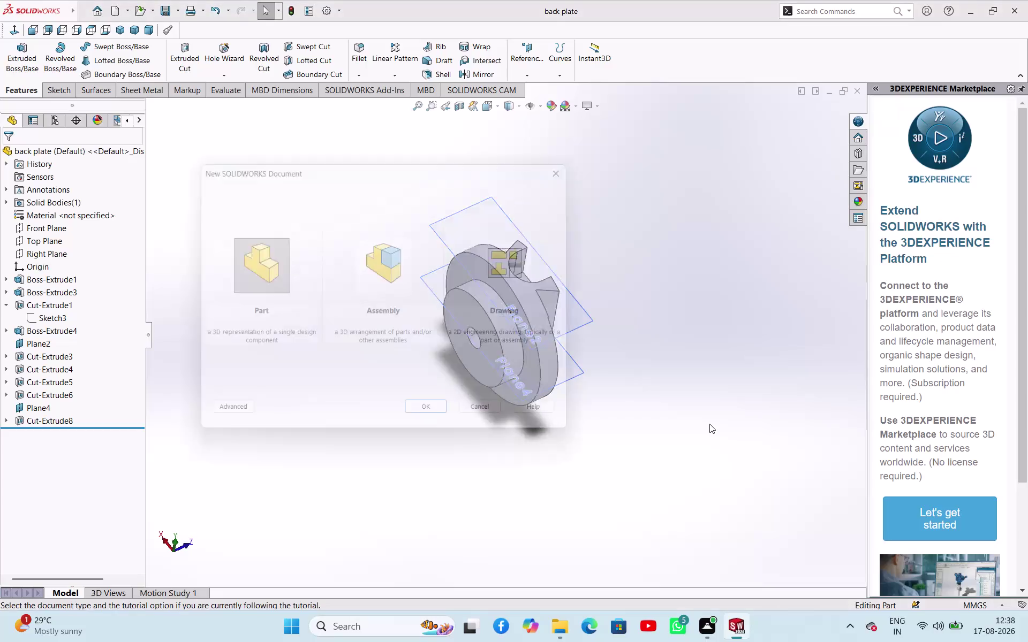
Create a new blank part, Part3, and start a sketch on its Front Plane.
key(Return)
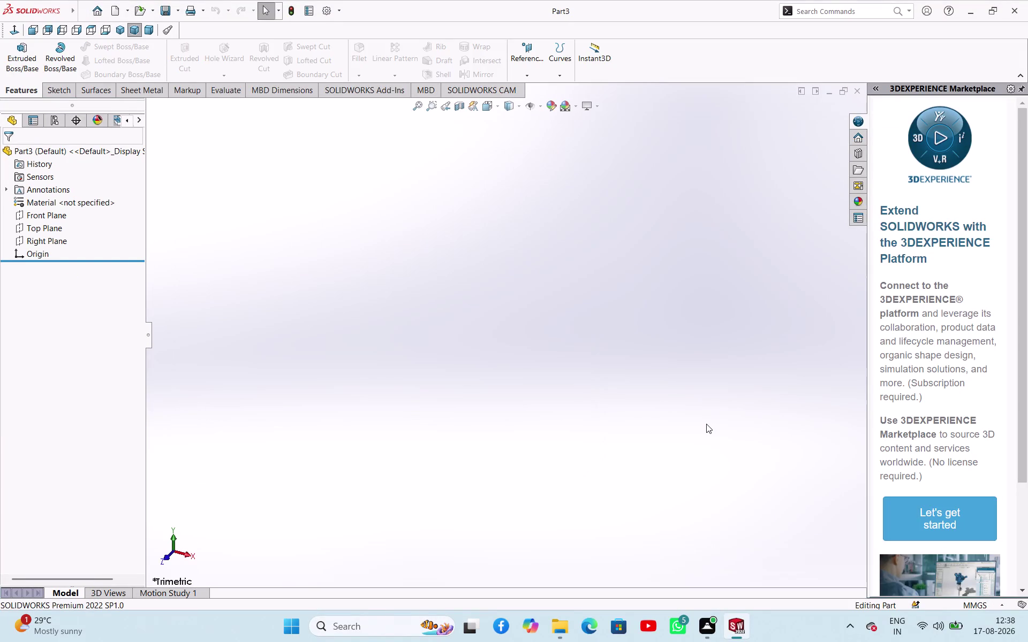
click(74, 87)
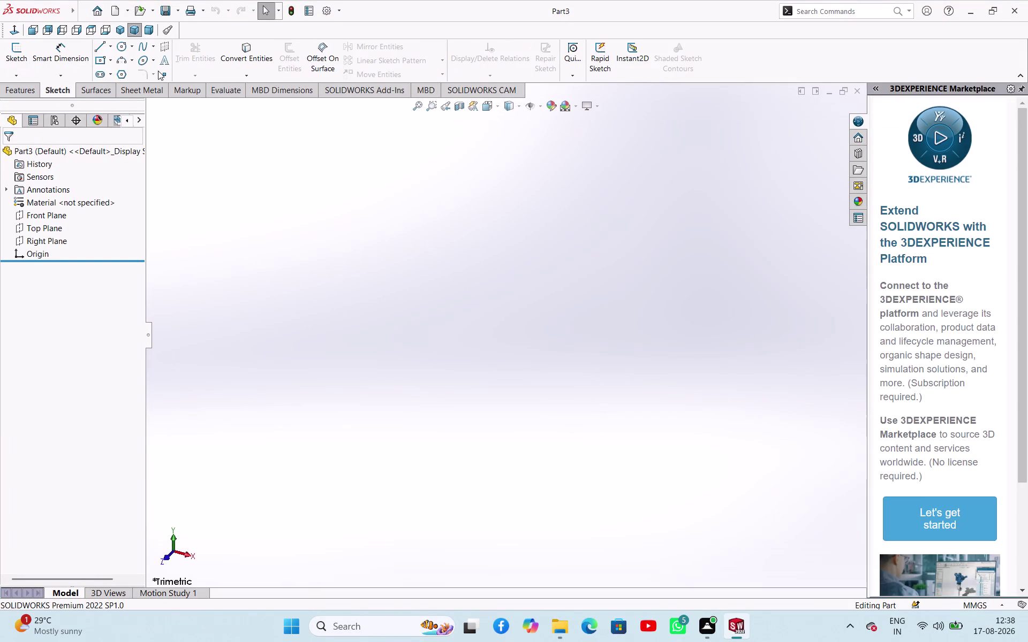
click(113, 47)
click(111, 68)
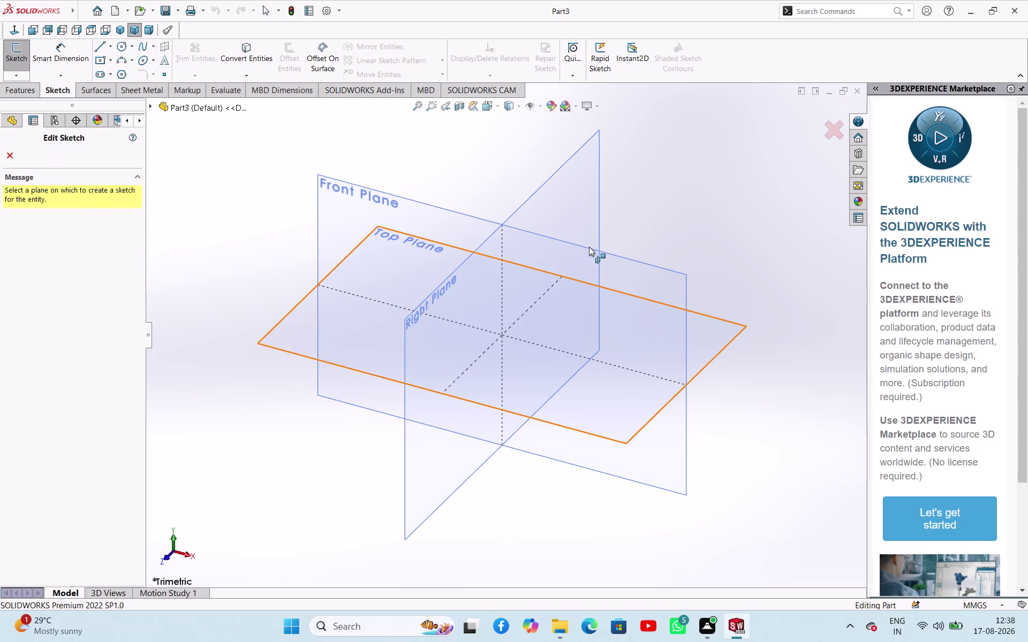
click(629, 259)
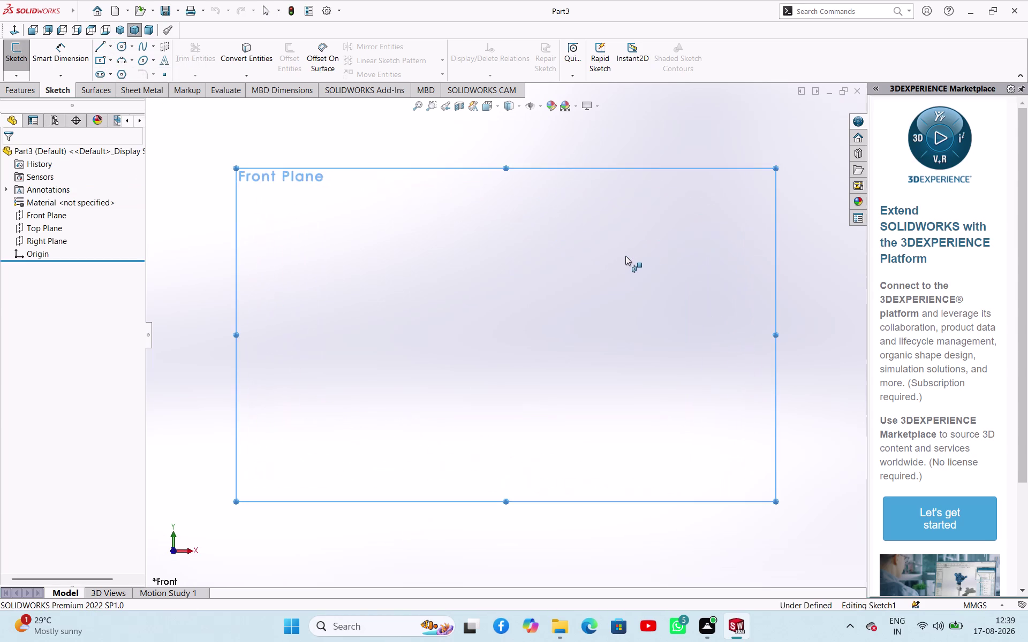
Draw a vertical centerline running down from the origin.
click(68, 326)
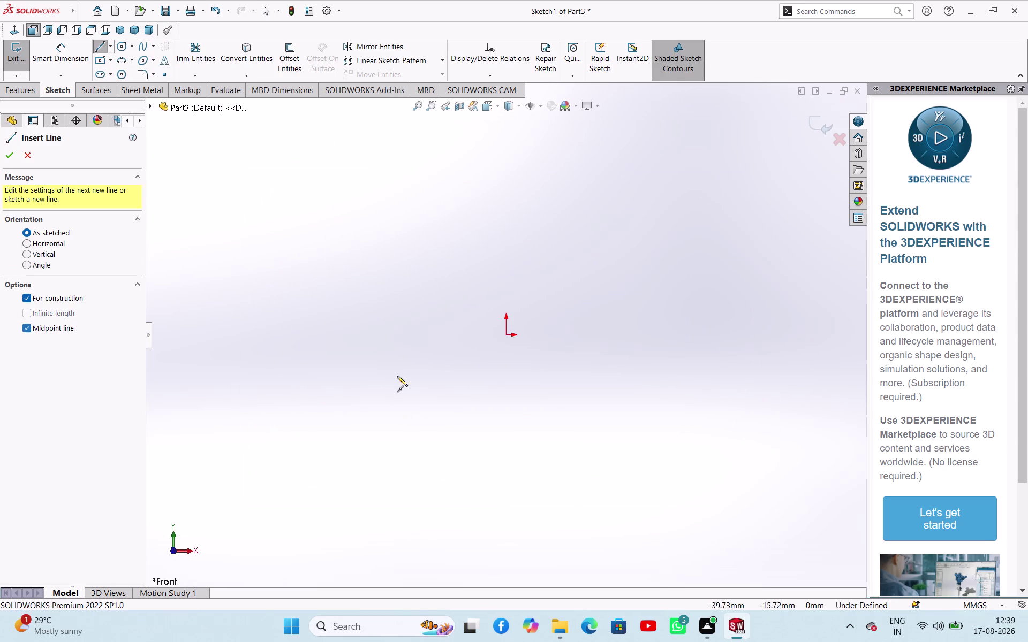
click(508, 335)
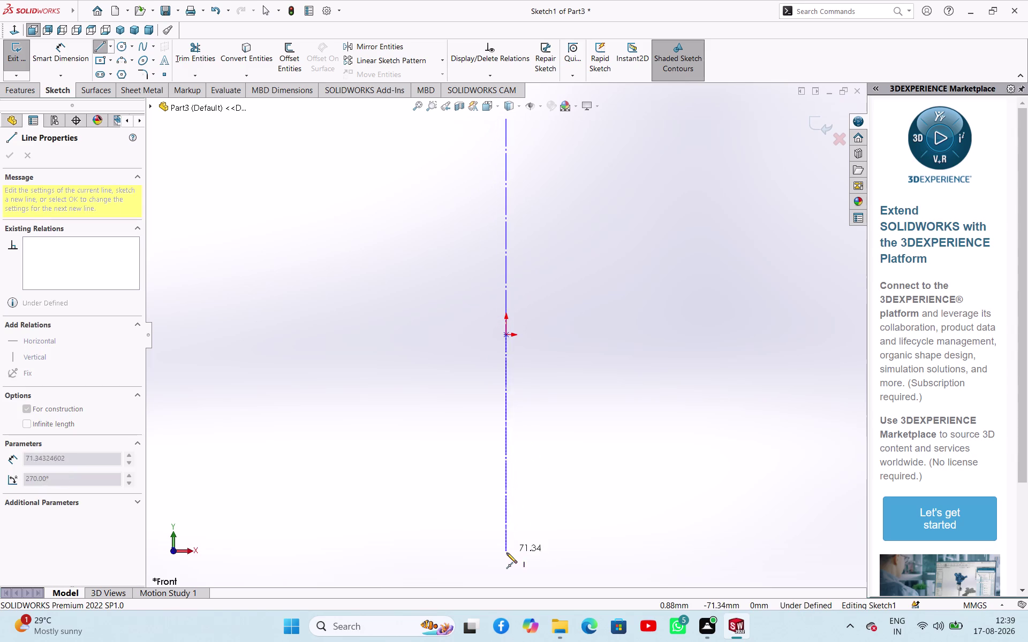
click(506, 553)
right_click(553, 477)
click(568, 490)
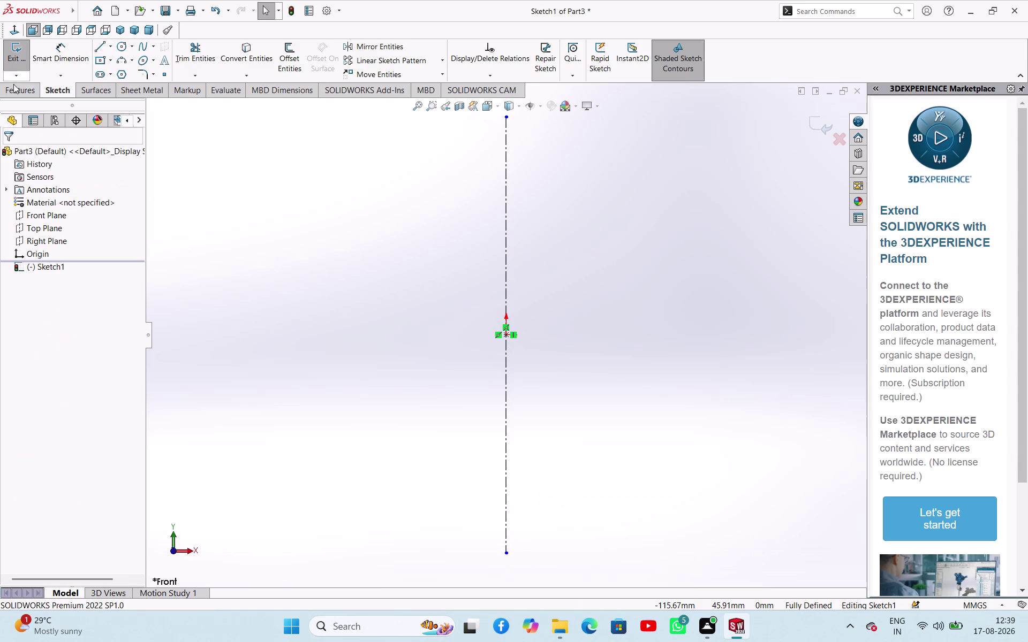
Draw a horizontal centerline from the origin to the right.
click(108, 46)
click(108, 75)
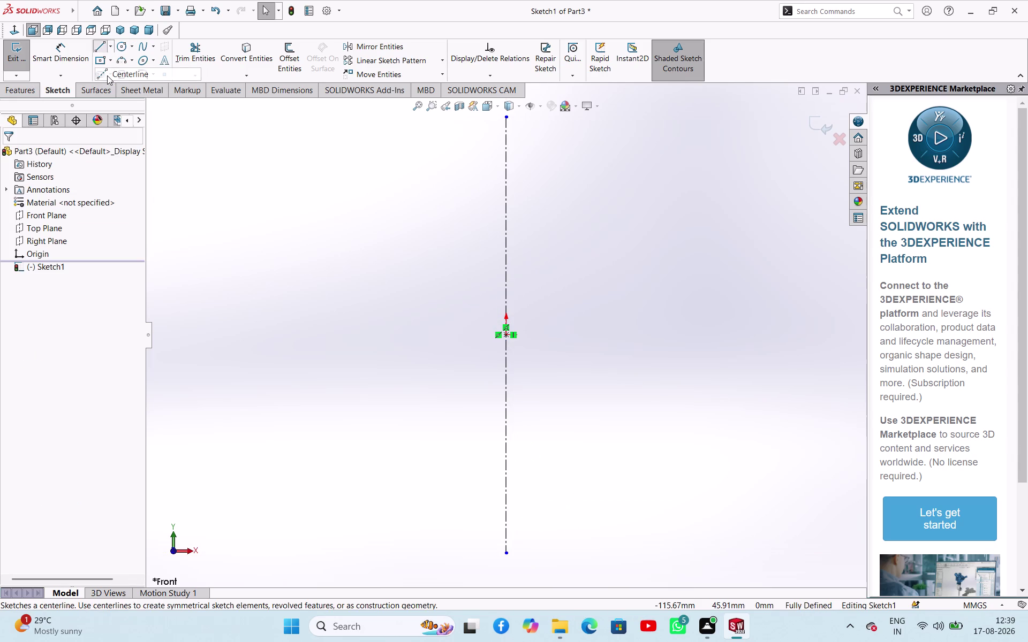
click(49, 330)
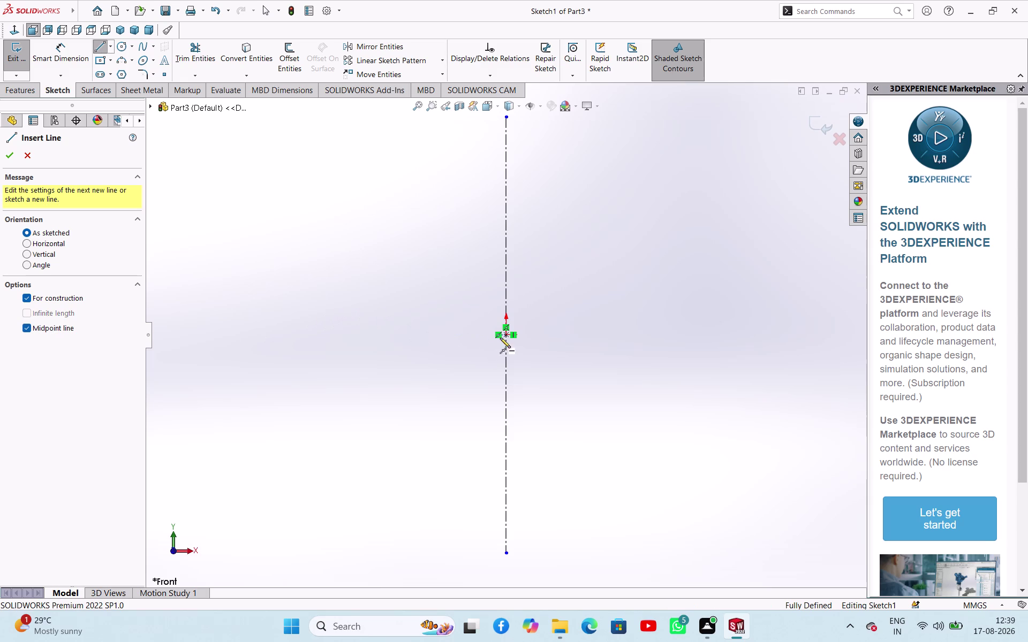
click(508, 335)
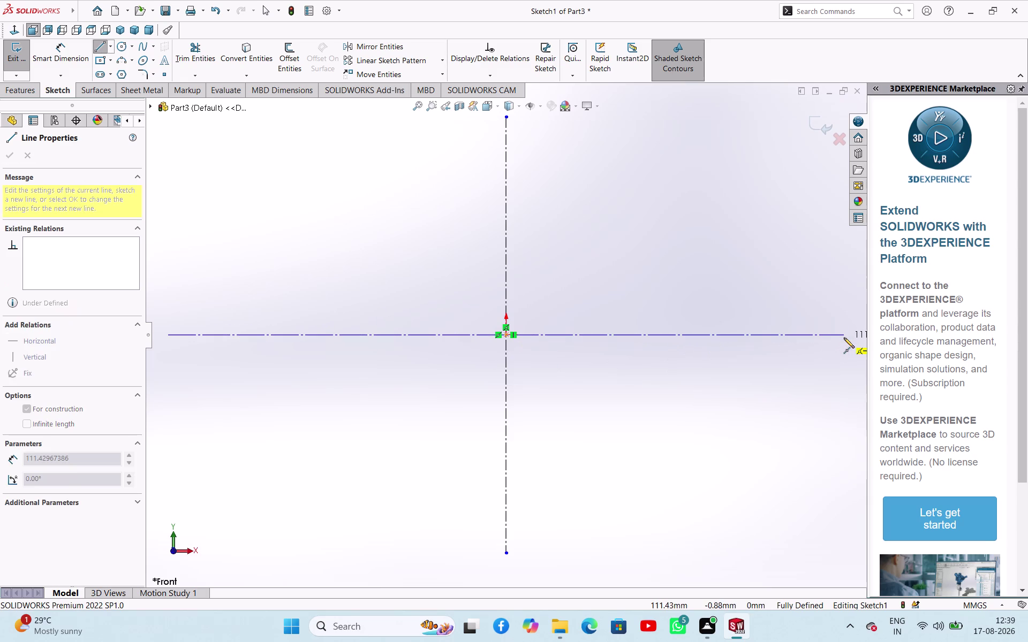
click(844, 337)
right_click(711, 357)
click(733, 365)
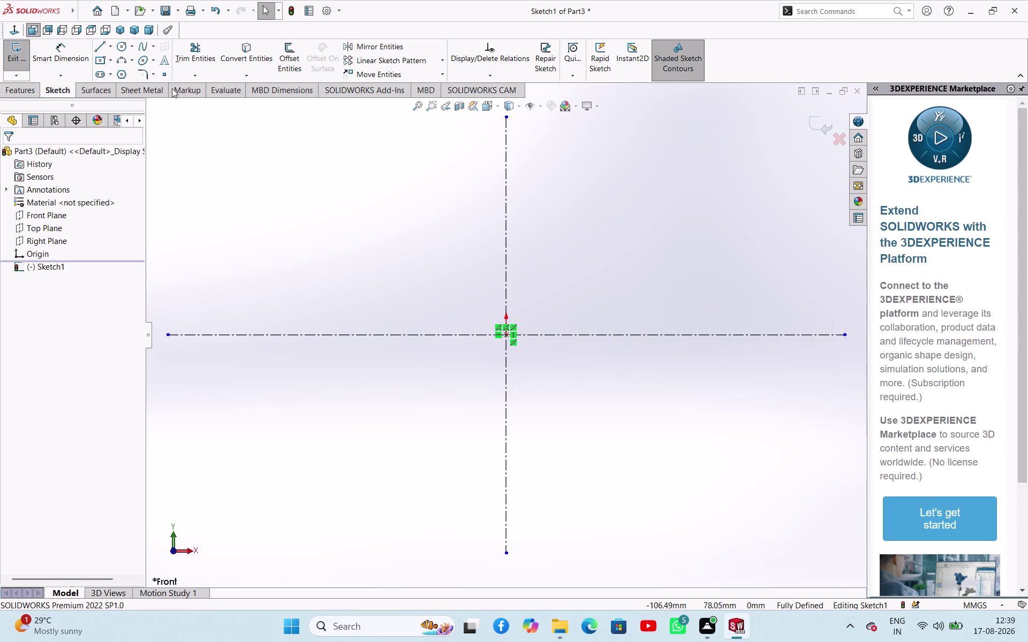
click(119, 52)
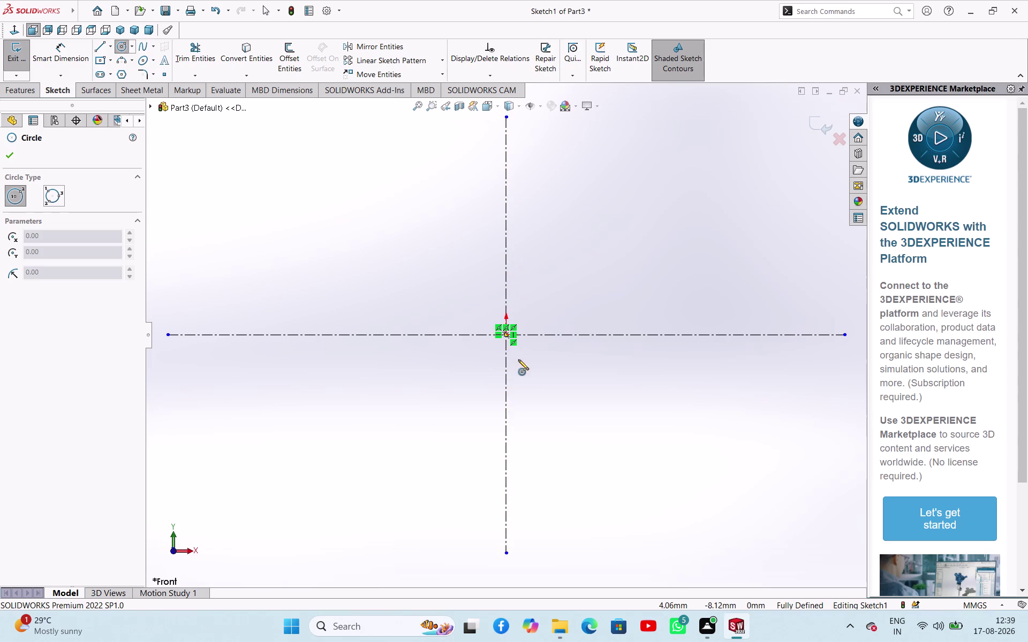
Draw a circle at the origin and dimension its diameter to 20 mm.
click(509, 334)
click(541, 365)
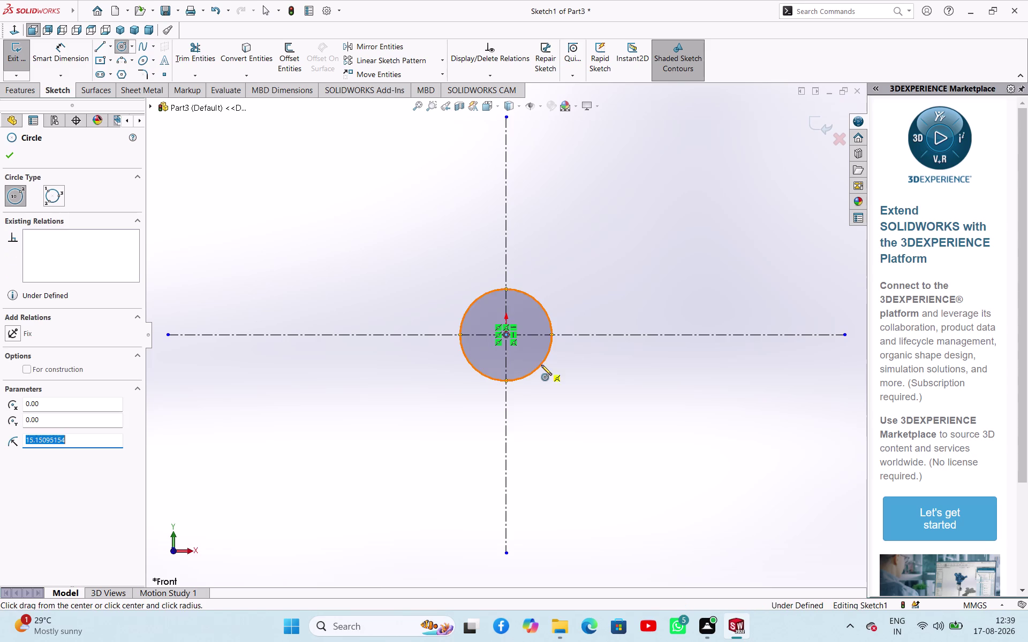
right_click(577, 263)
click(596, 273)
right_drag(579, 317, 589, 286)
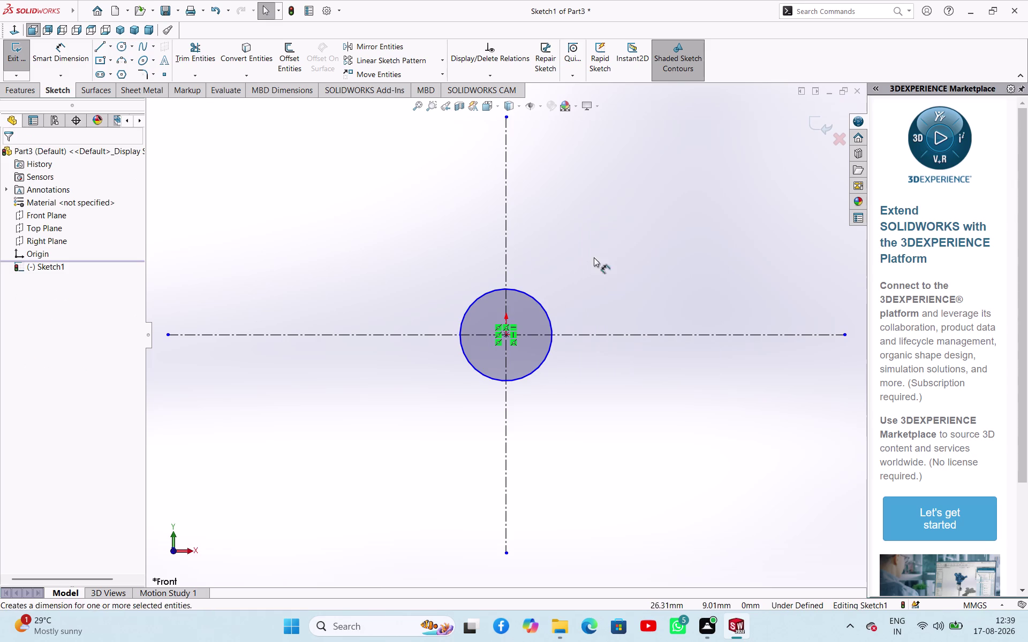
right_drag(589, 285, 606, 228)
click(547, 325)
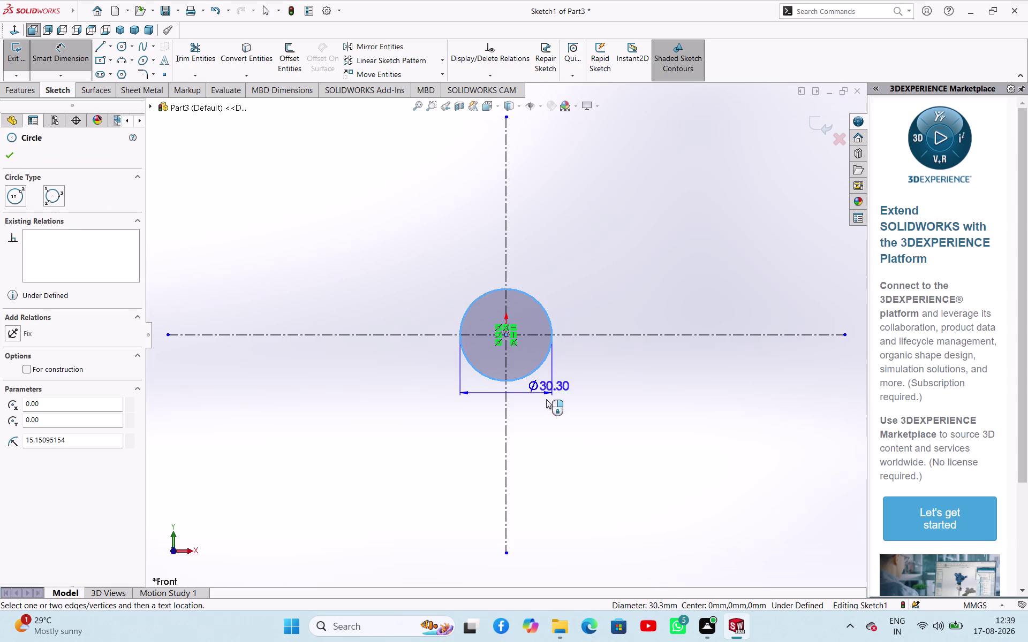
click(545, 419)
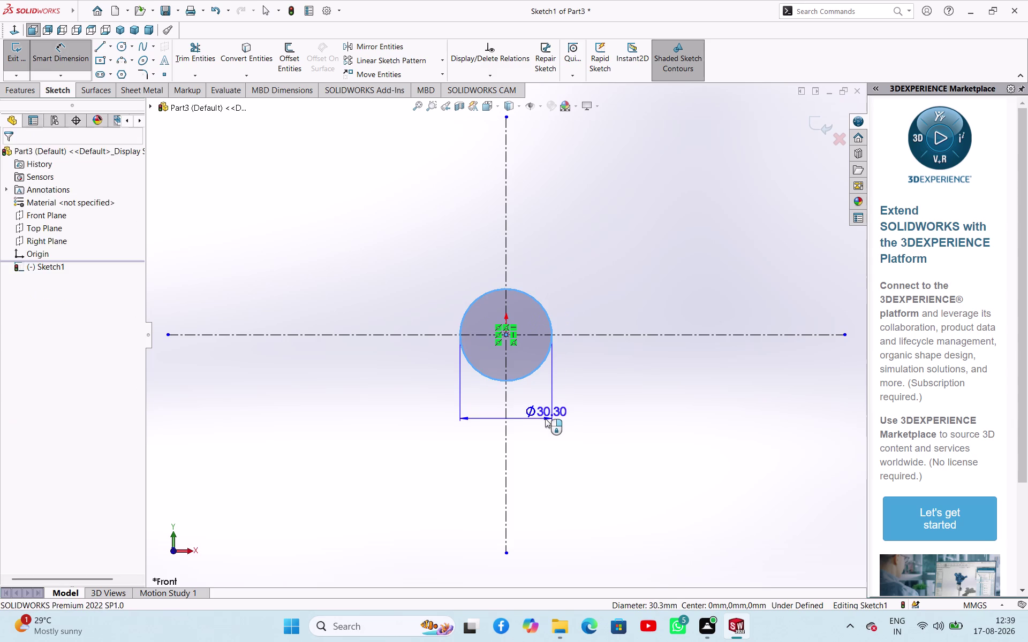
text(20)
key(Return)
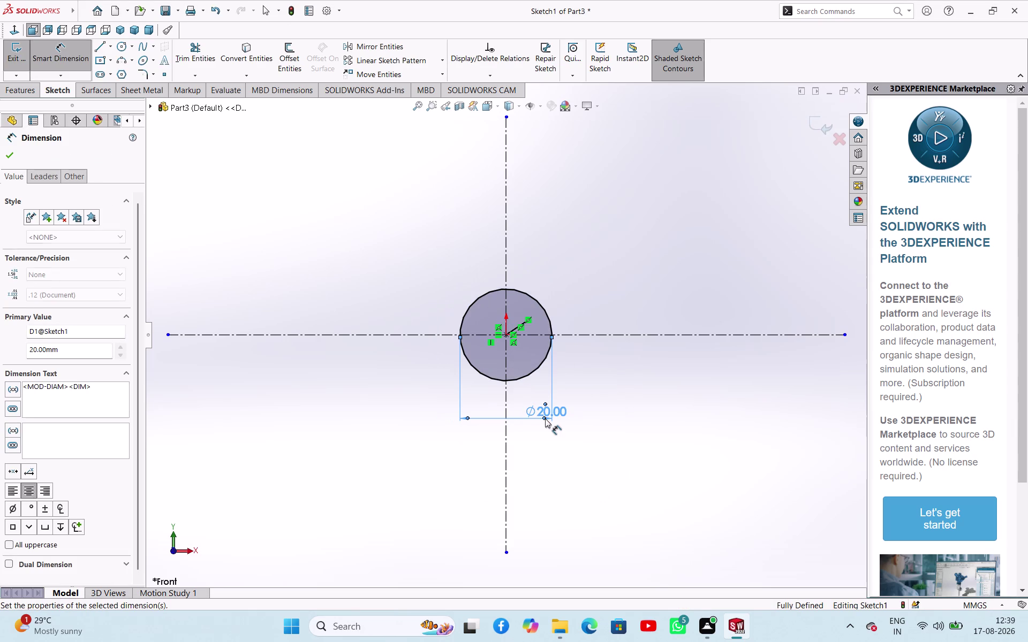
click(9, 164)
click(9, 157)
Draw a circle on the upper vertical centerline and dimension it to Ø16.
click(121, 48)
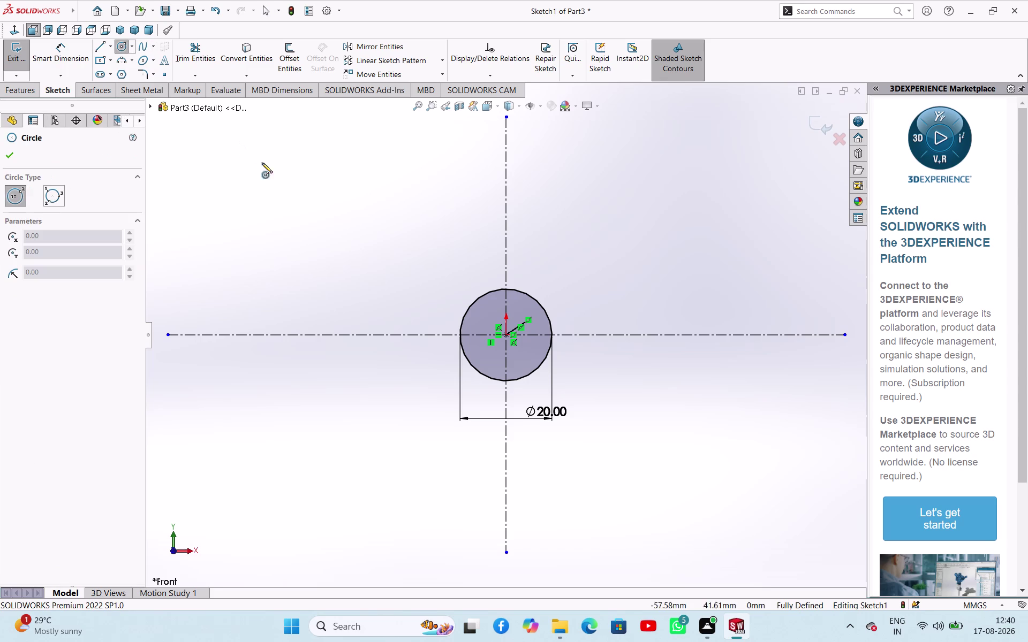
scroll(up, 3)
scroll(down, 3)
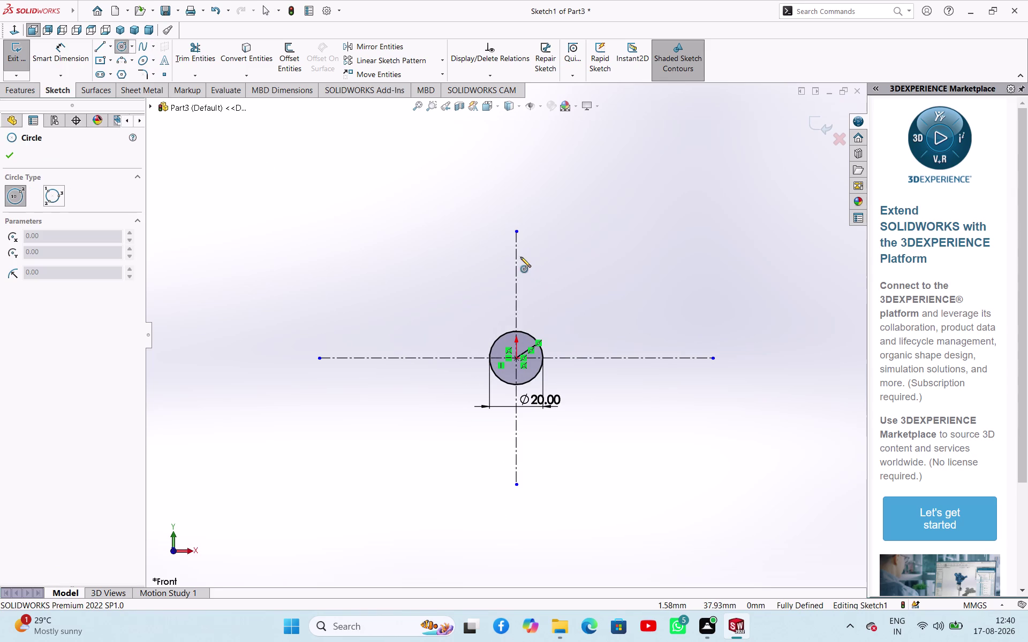
click(517, 256)
click(531, 265)
right_click(584, 250)
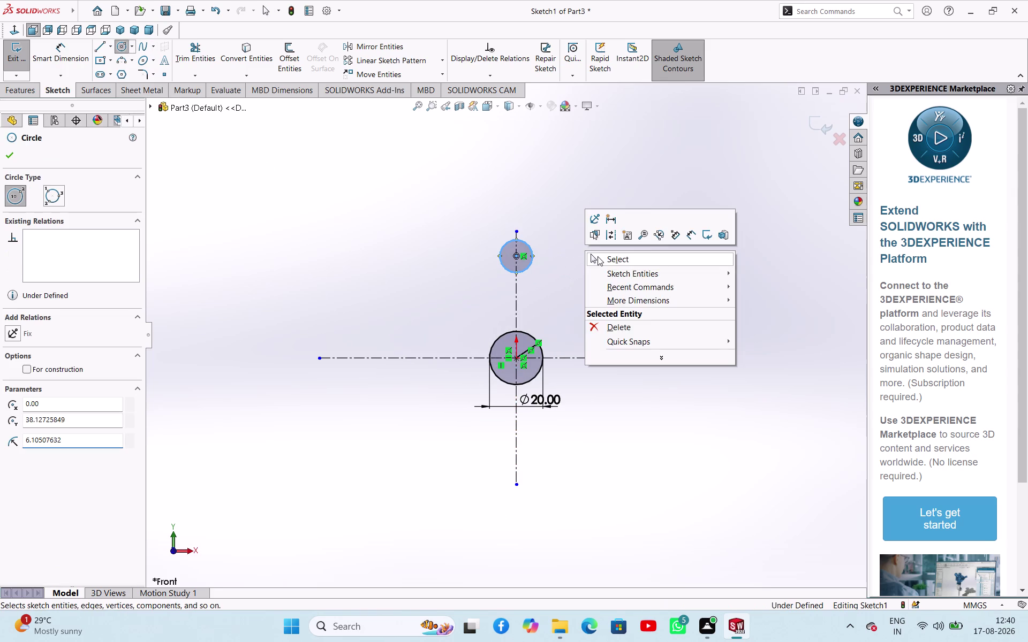
click(597, 257)
right_drag(598, 273, 606, 226)
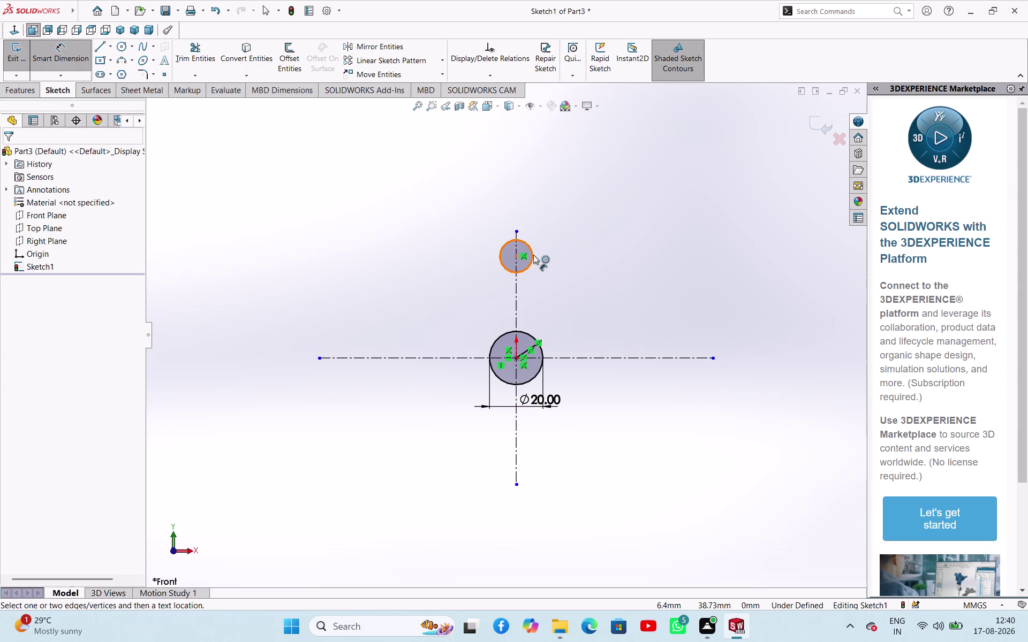
click(533, 255)
click(609, 238)
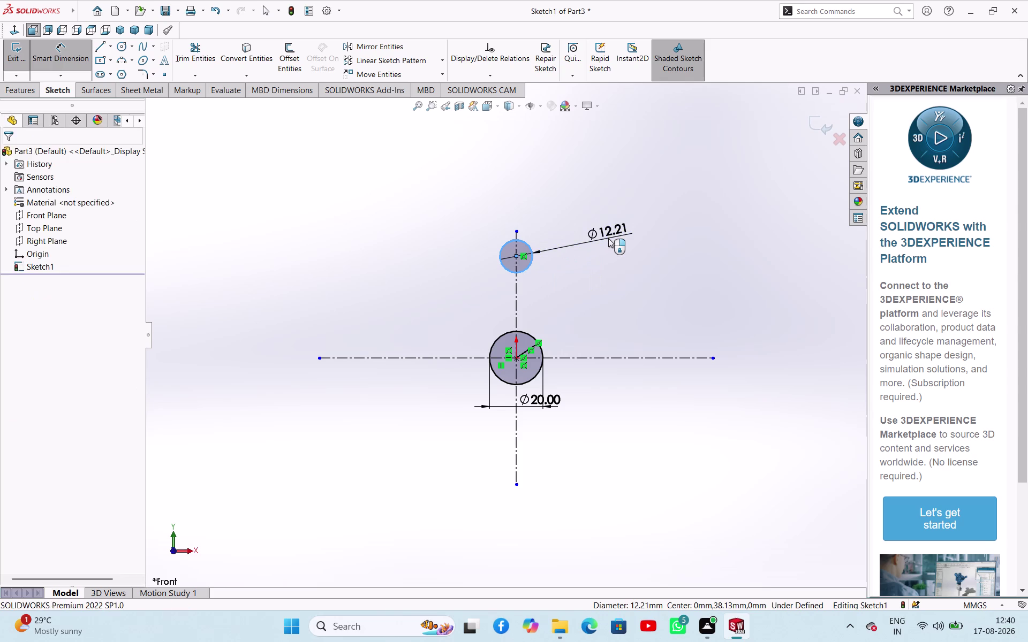
text(16)
key(Return)
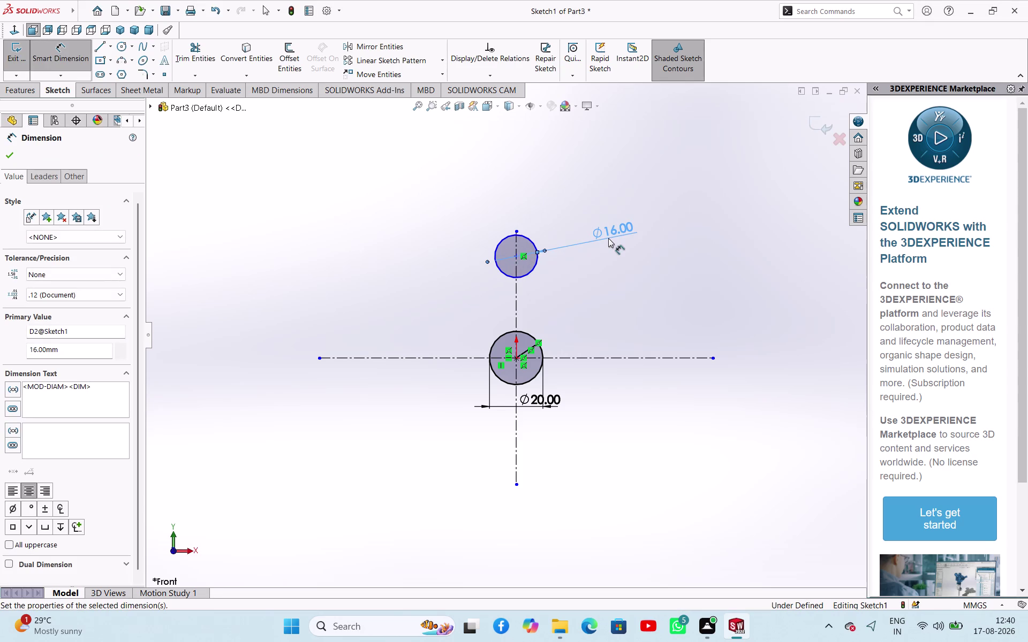
right_click(518, 190)
click(545, 222)
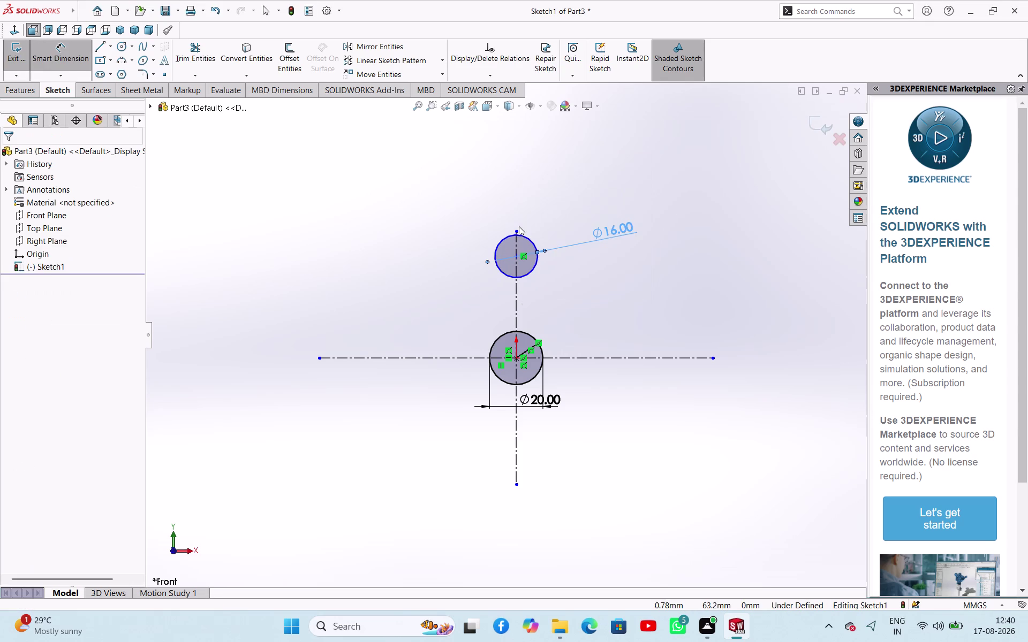
Drag the vertical and horizontal centerline endpoints outward to lengthen them.
drag(515, 230, 524, 145)
scroll(down, 3)
scroll(up, 3)
scroll(up, 3)
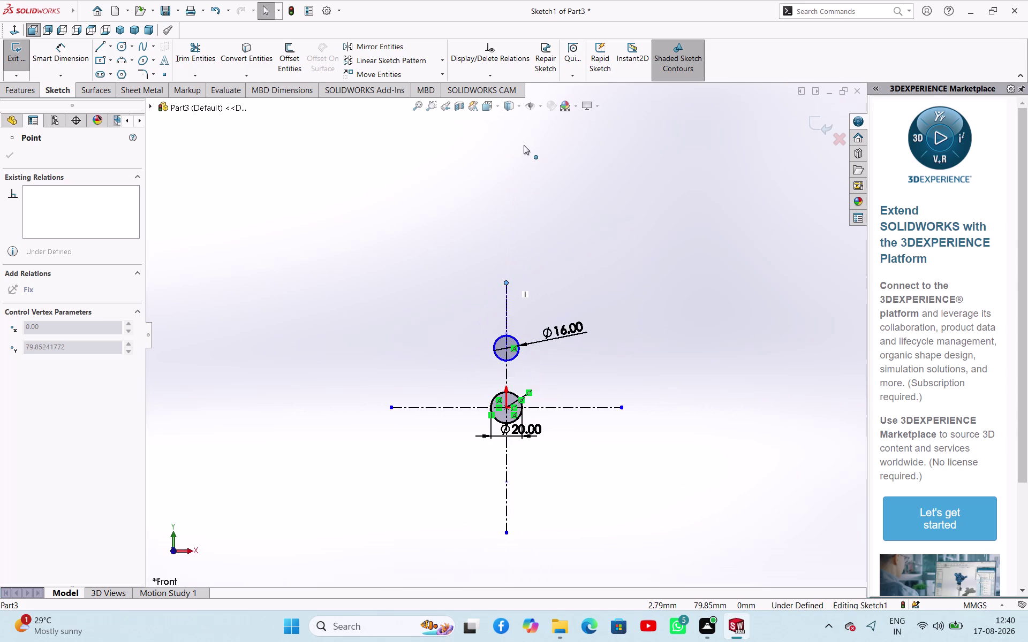
drag(524, 145, 531, 129)
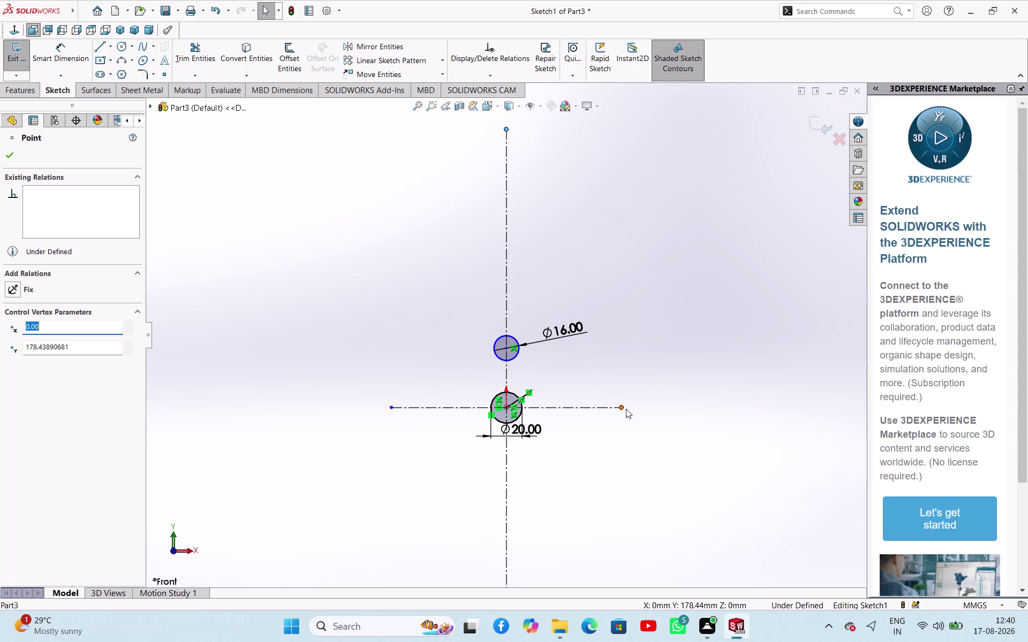
drag(624, 409, 836, 439)
click(656, 303)
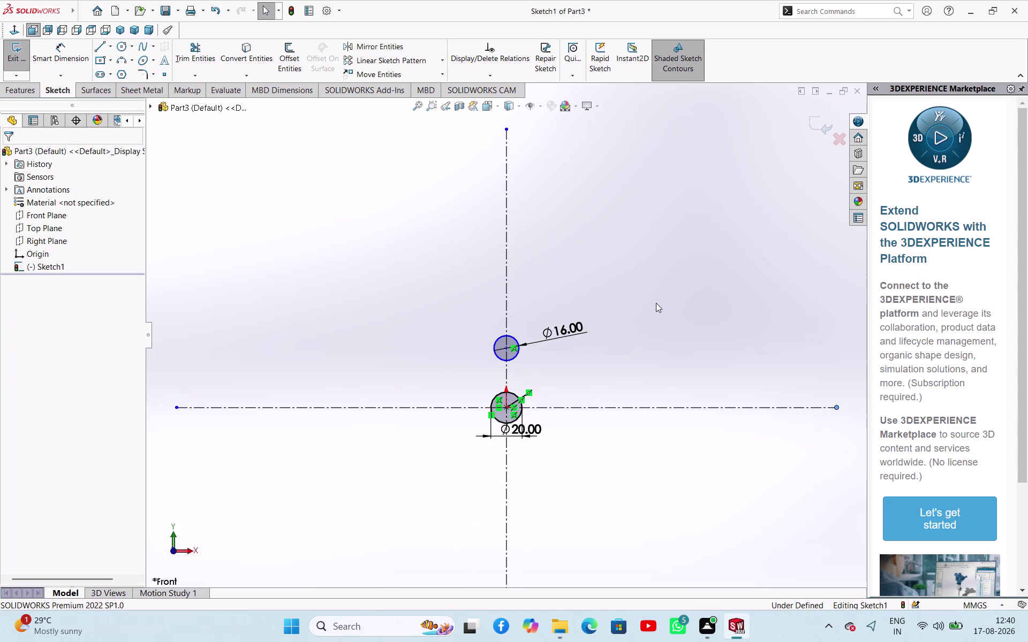
scroll(up, 3)
scroll(down, 3)
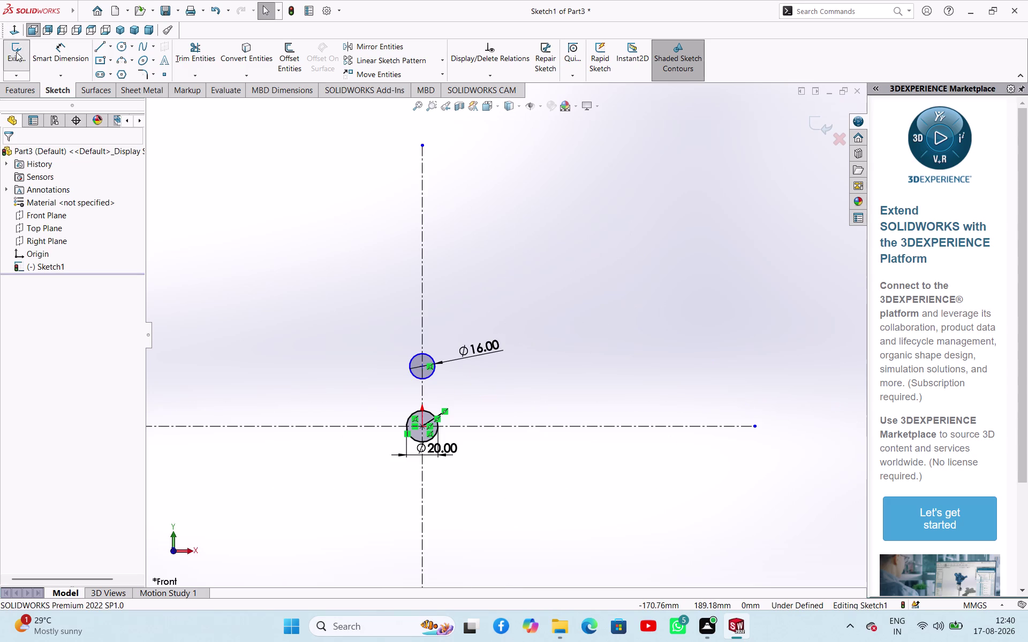
click(120, 46)
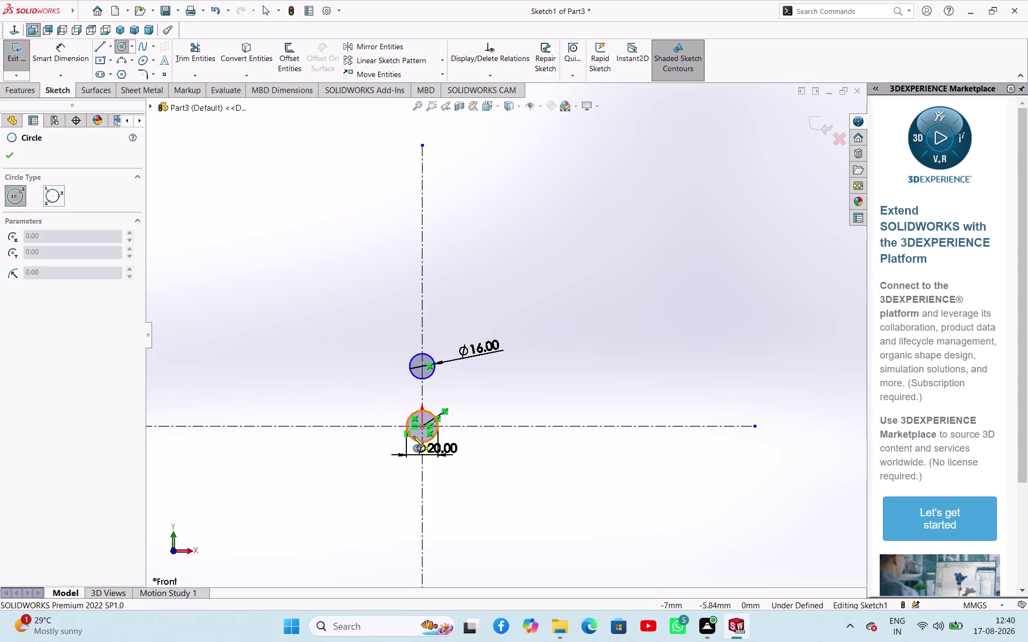
Draw two large circles, one at the origin and one on the Ø16 circle's centre.
click(422, 429)
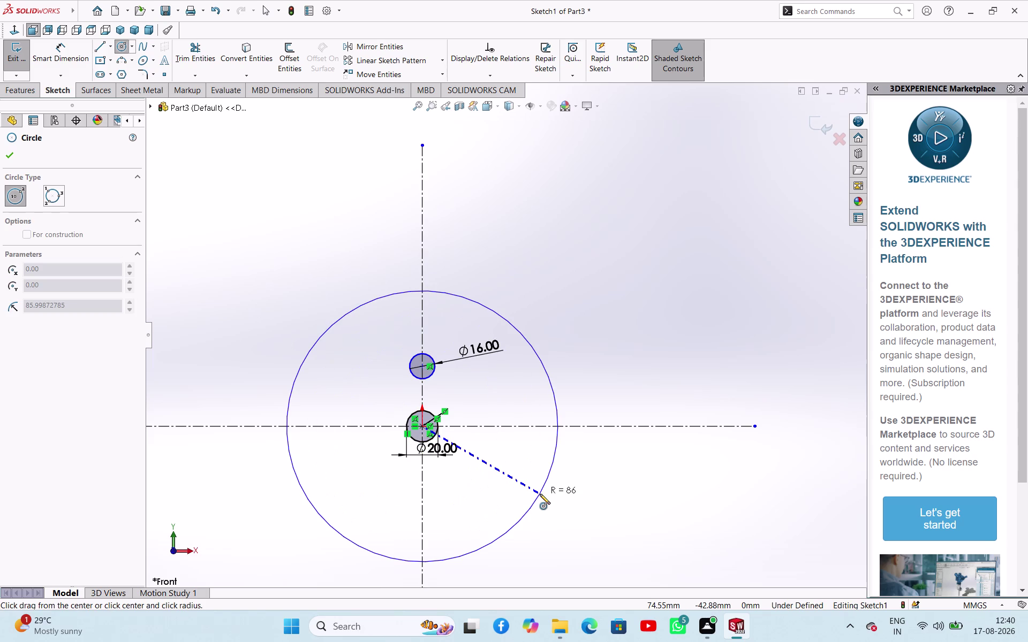
click(539, 494)
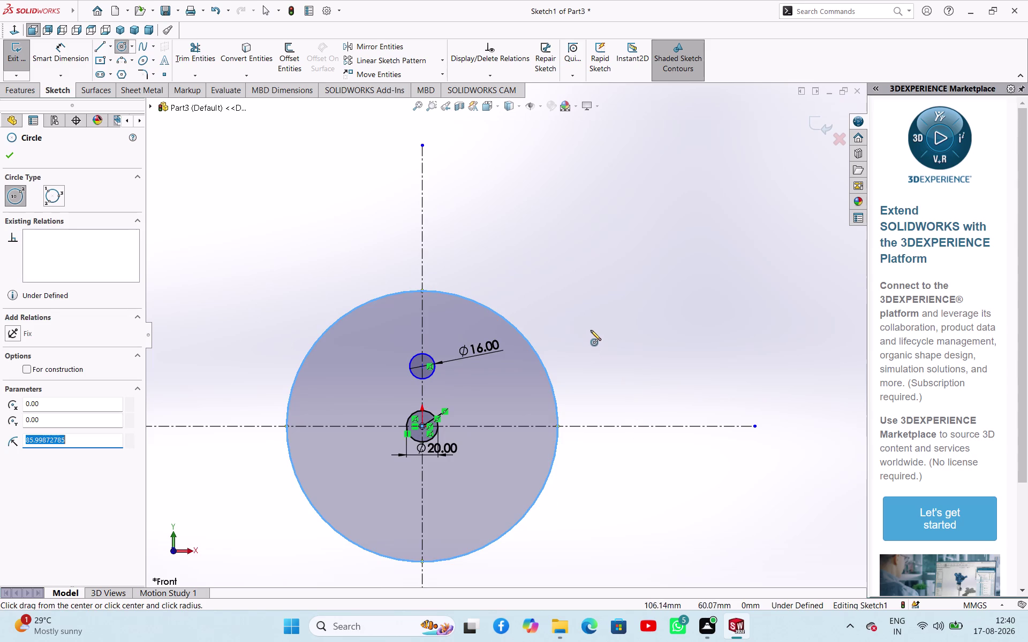
click(422, 369)
click(563, 452)
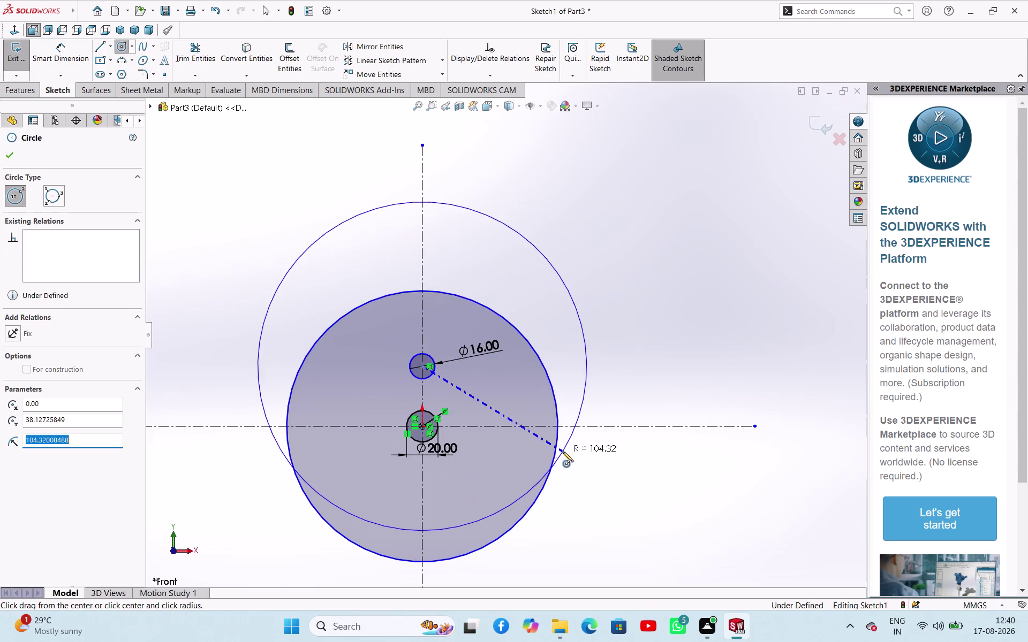
right_click(627, 455)
click(639, 466)
Dimension the large circles to Ø230 (115*2) and Ø246 (123*2).
right_drag(684, 388, 713, 267)
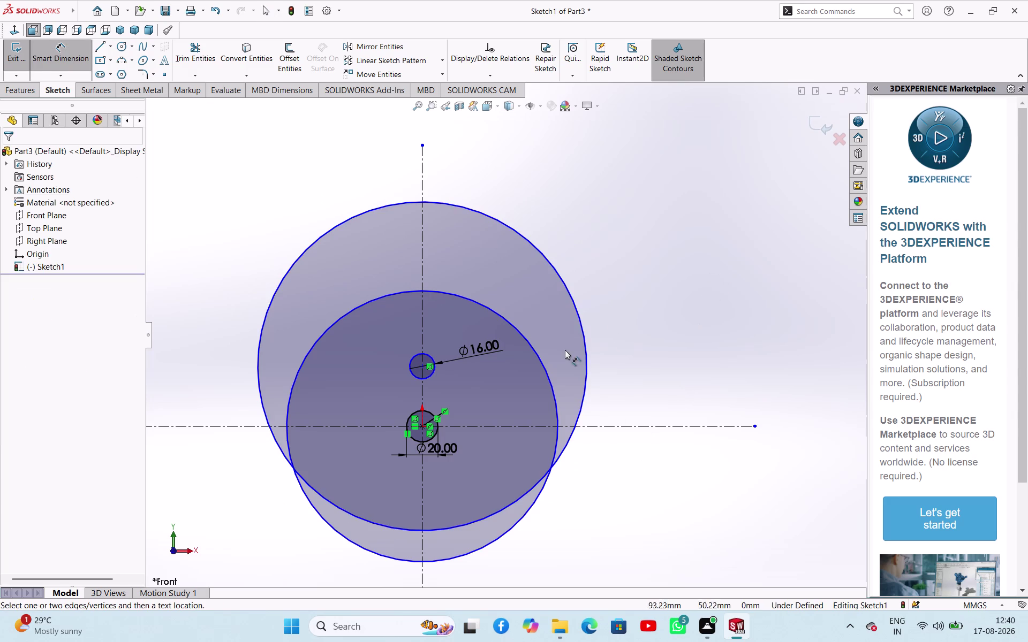
drag(543, 365, 552, 363)
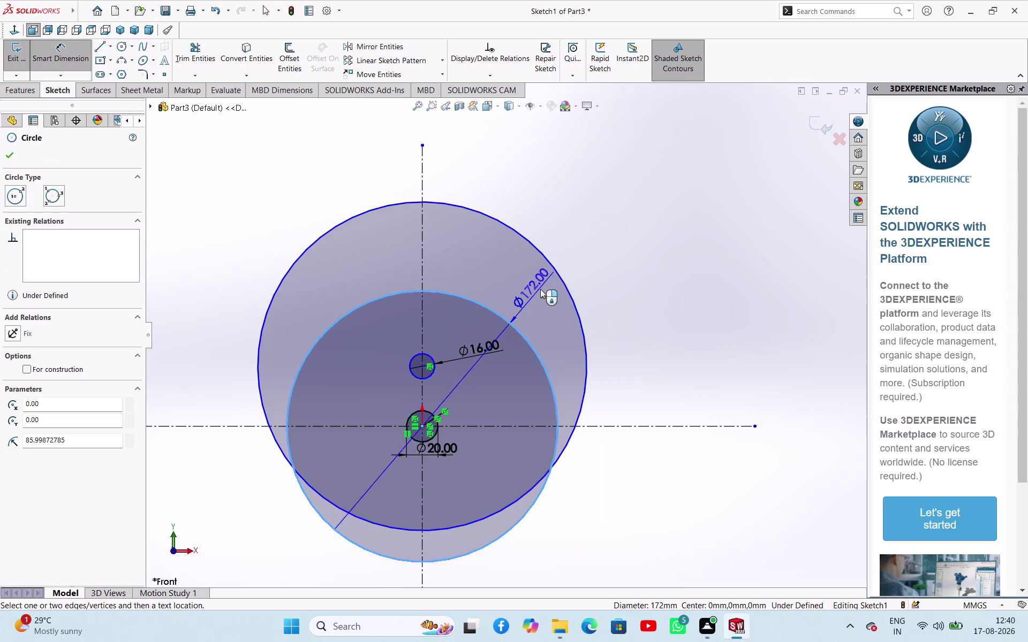
click(631, 227)
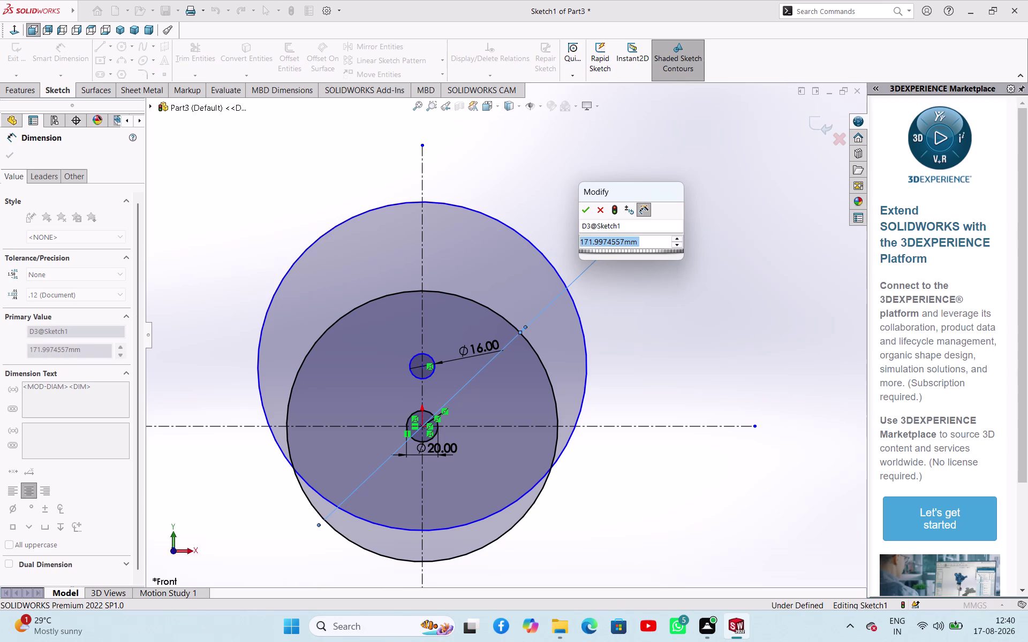
text(11)
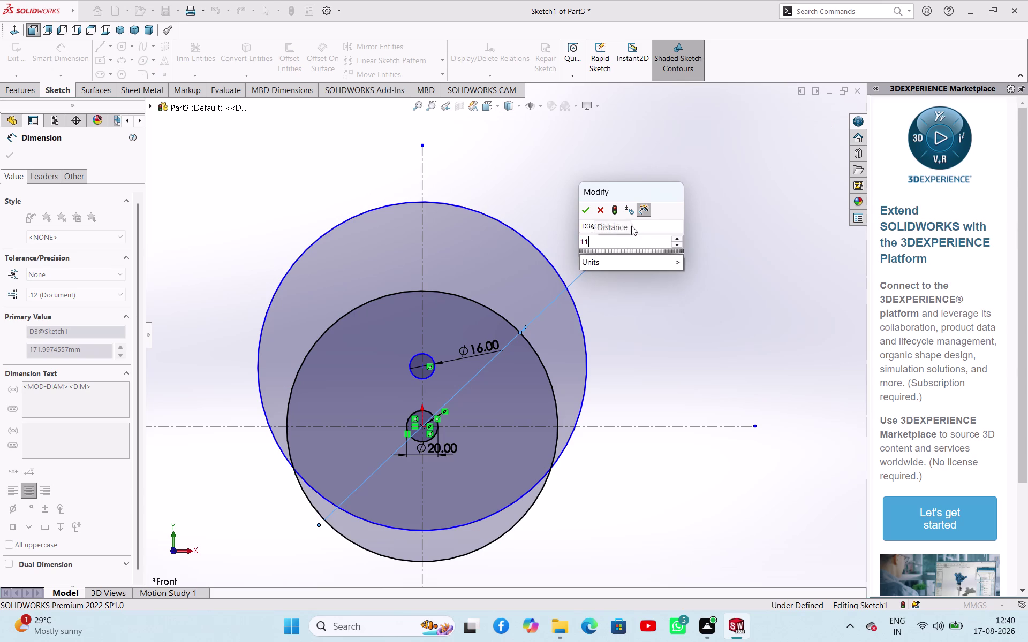
text(5*2)
key(Return)
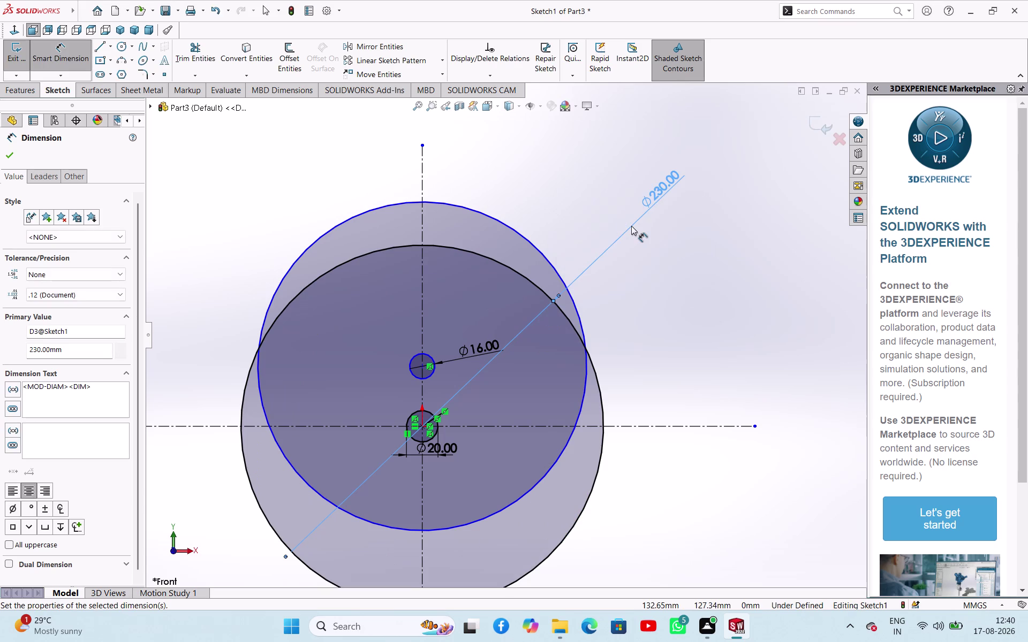
click(551, 260)
click(573, 208)
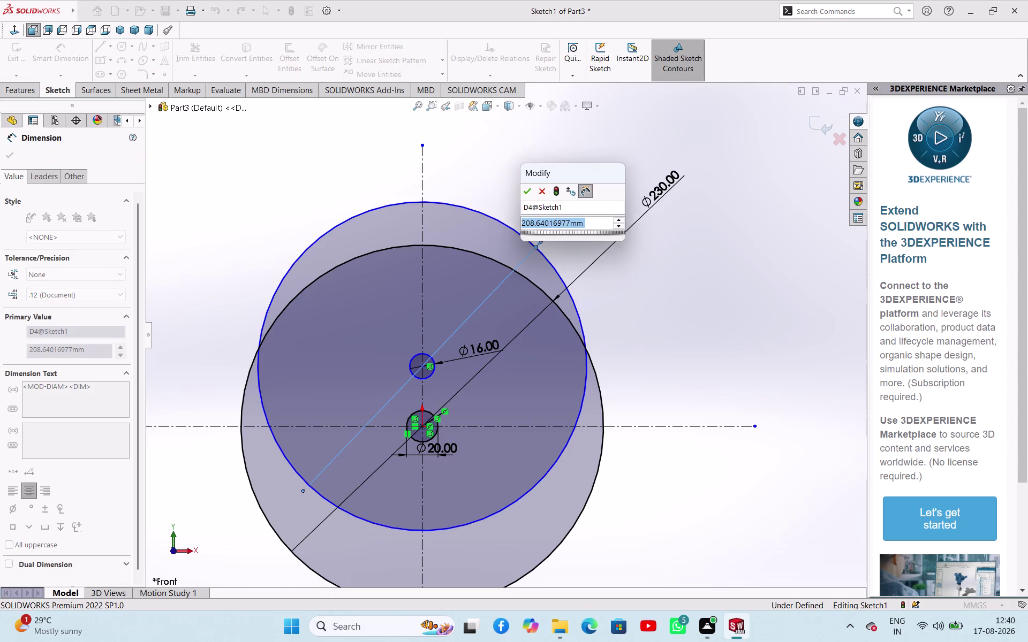
text(123)
key(asterisk)
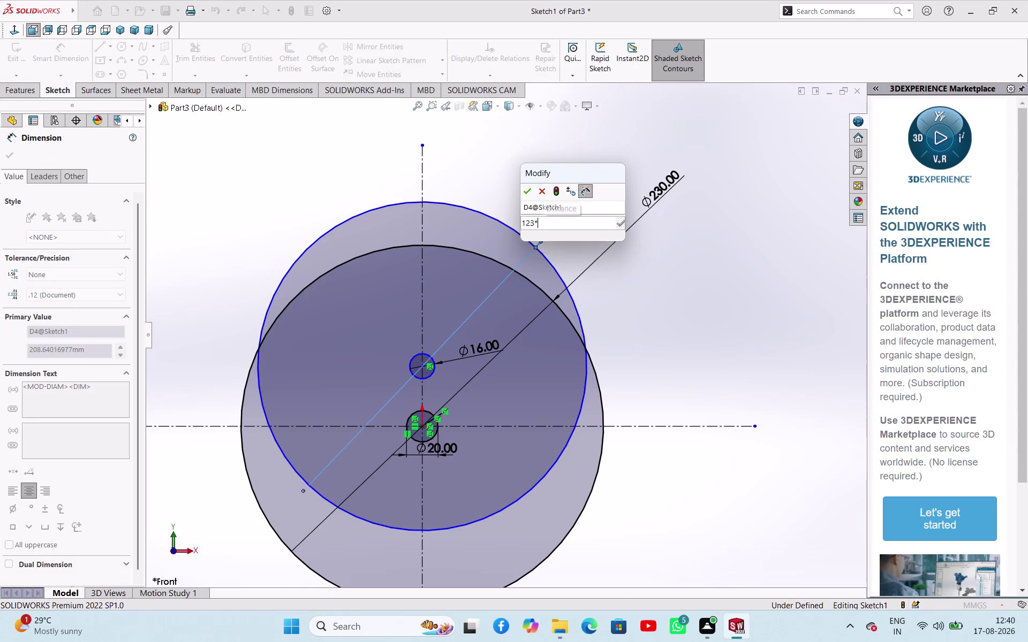
key(2)
key(Return)
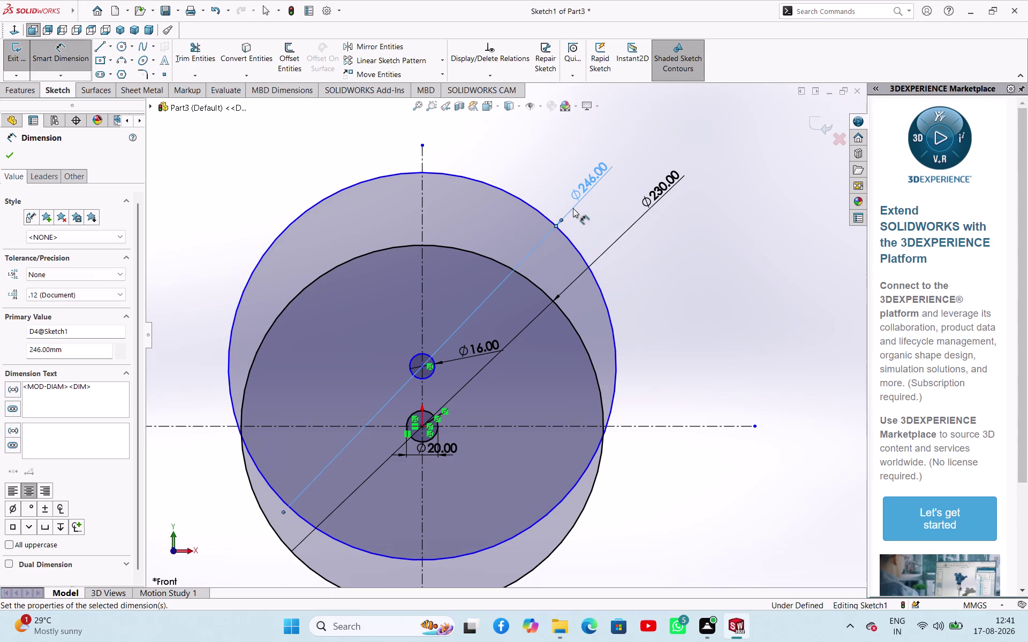
Trim the upper part of the Ø230 circle and the lower arcs of the Ø246 circle.
scroll(up, 3)
scroll(down, 3)
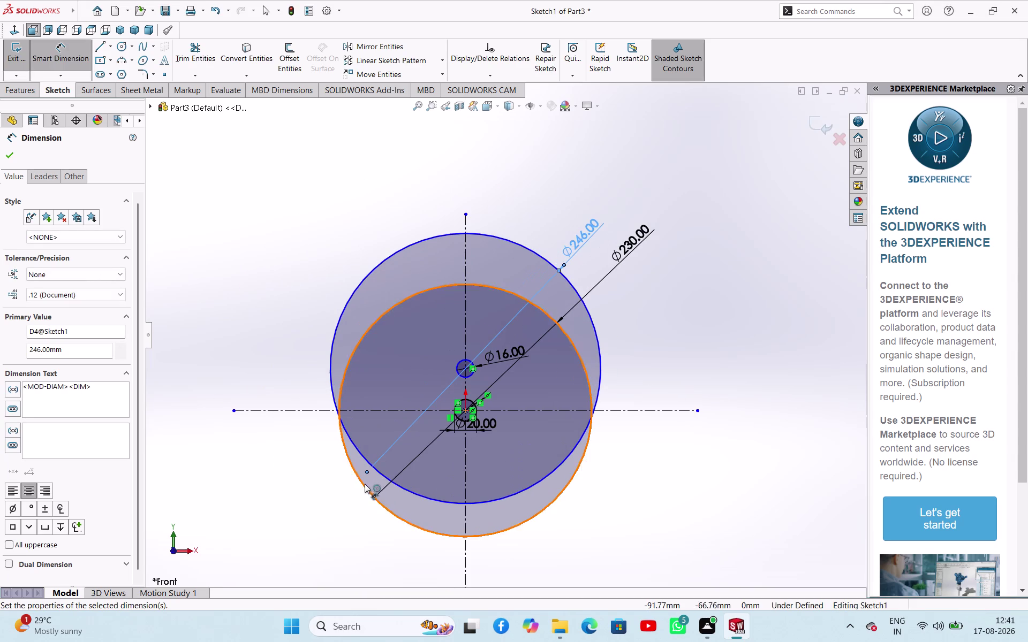
click(196, 48)
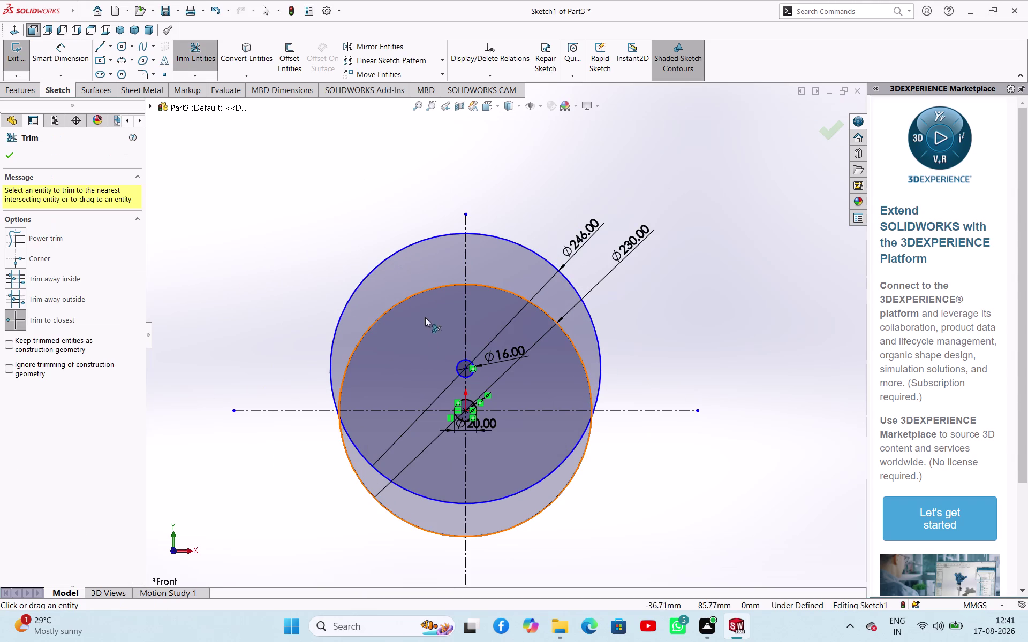
click(406, 298)
click(501, 288)
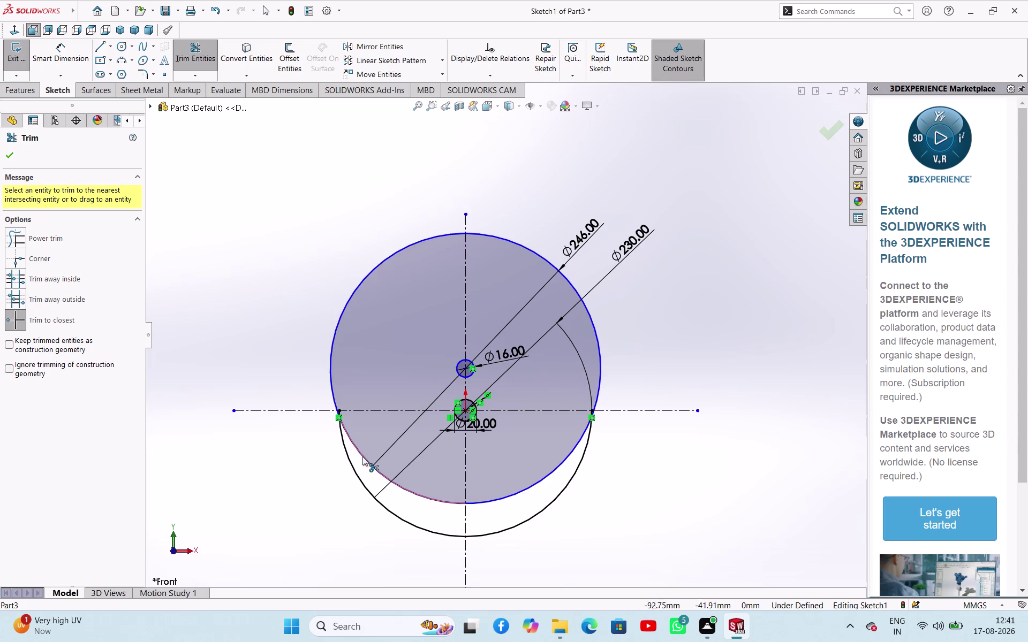
click(412, 493)
click(549, 473)
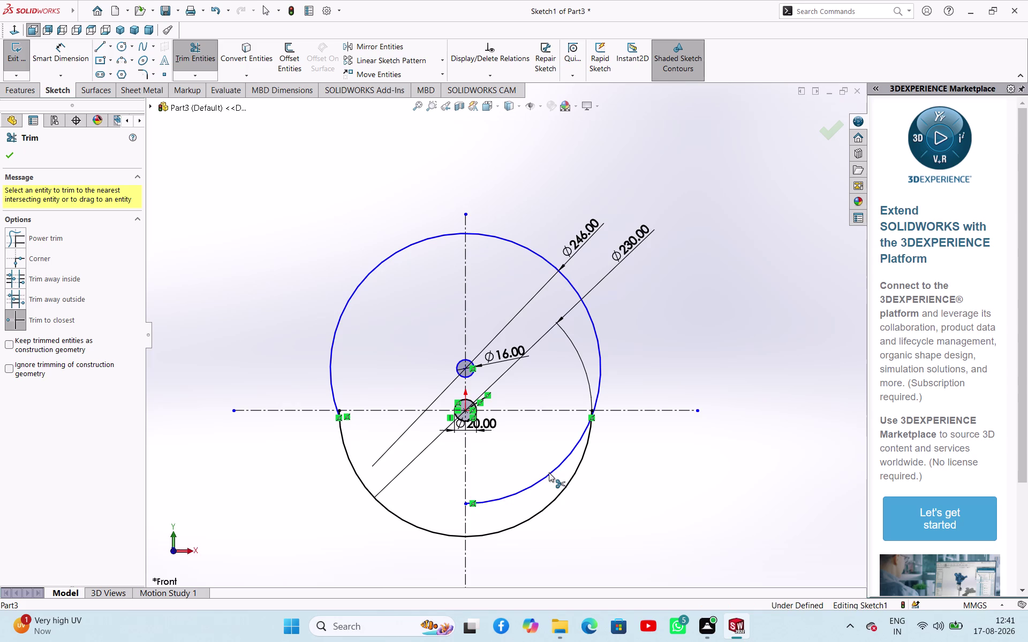
right_click(224, 197)
click(241, 235)
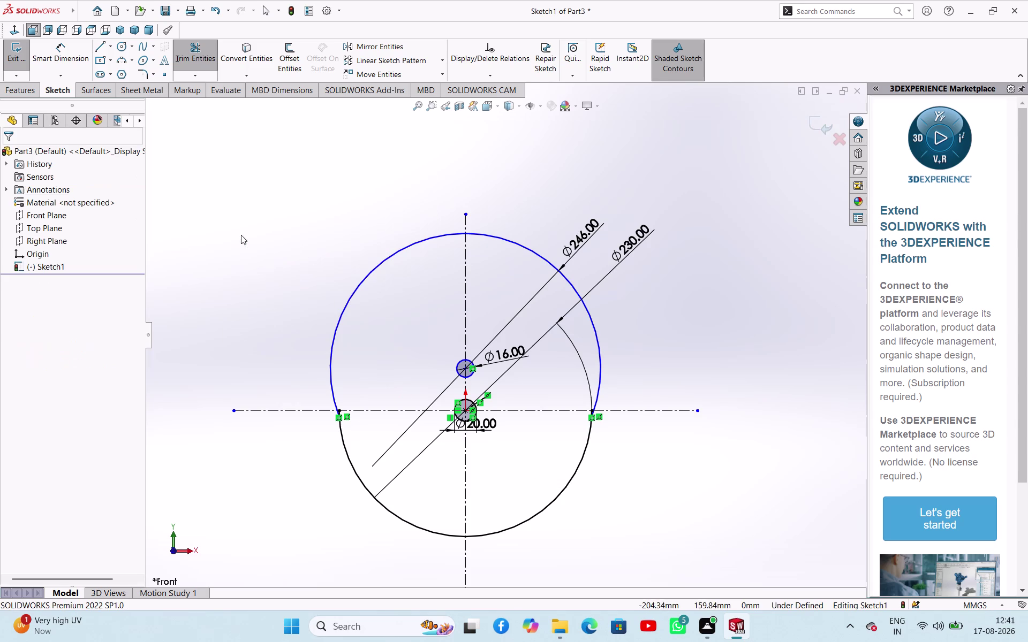
Draw two long vertical lines, one on each side of the vertical centerline.
click(104, 45)
click(433, 207)
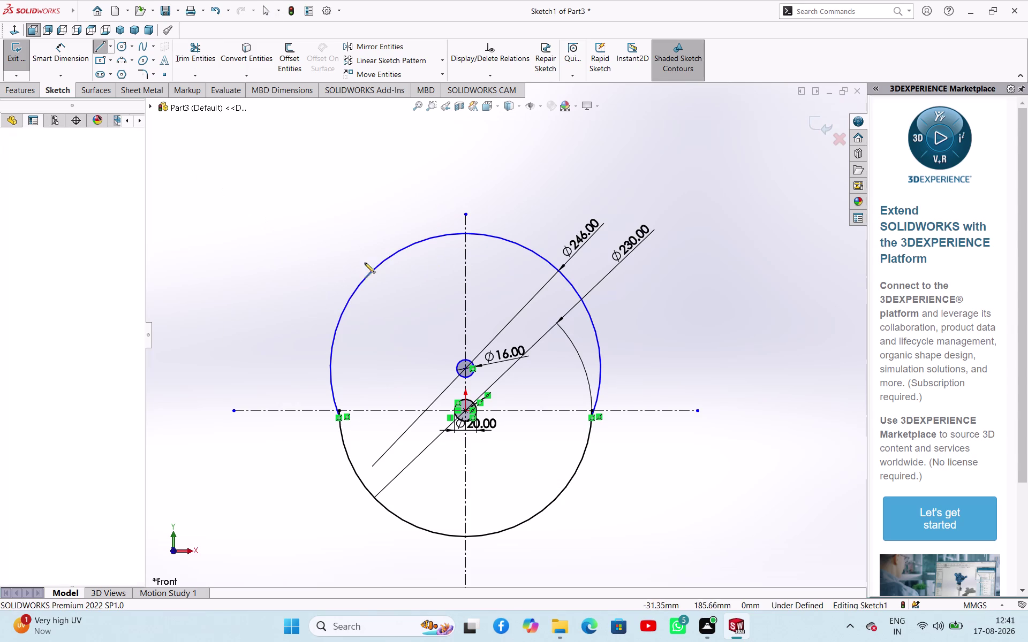
click(434, 557)
right_click(312, 534)
click(333, 509)
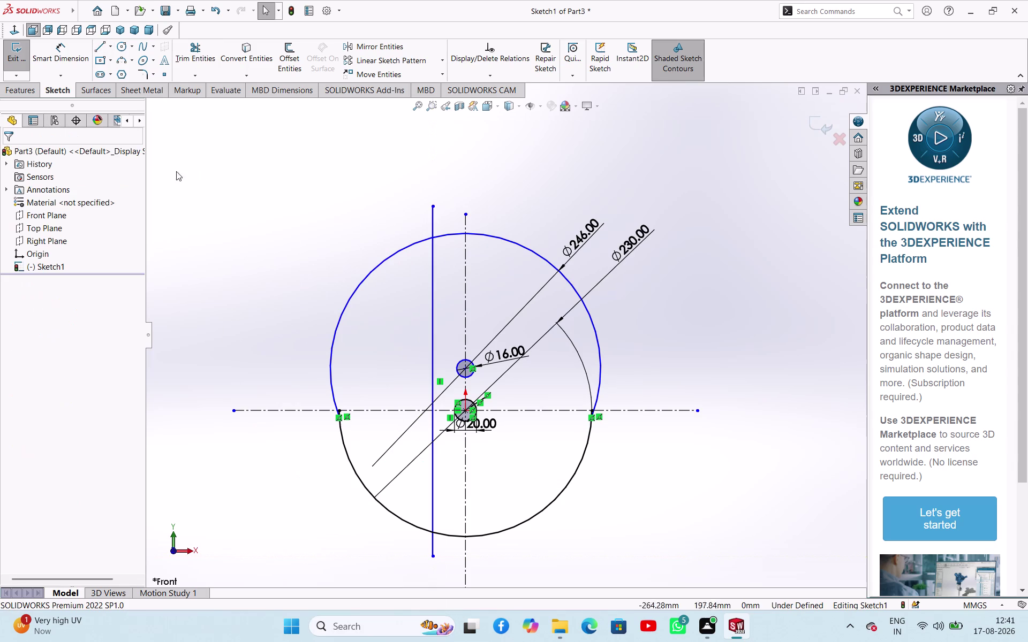
click(102, 46)
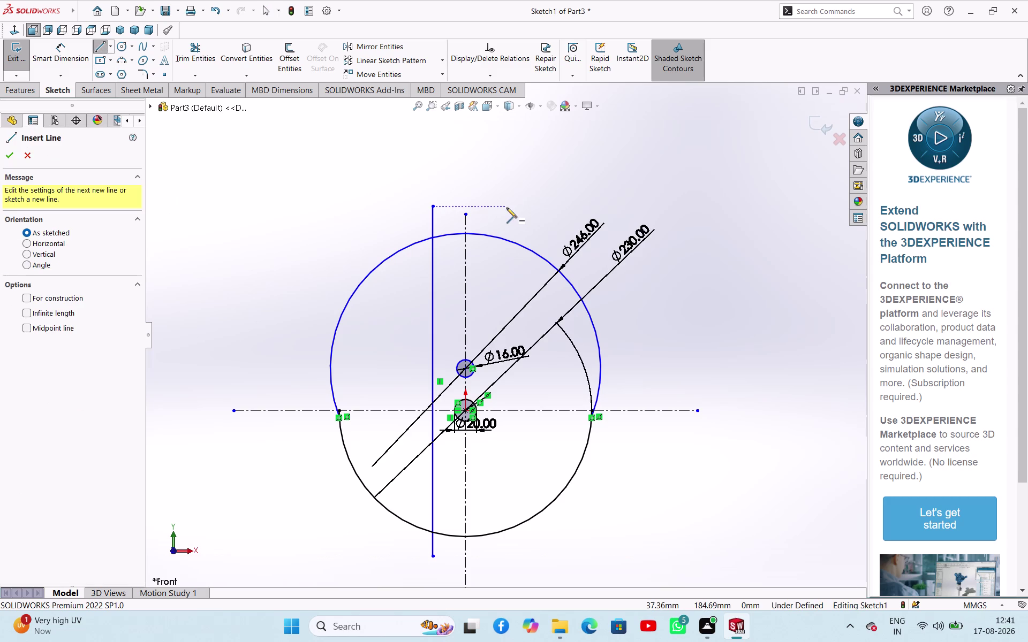
click(507, 208)
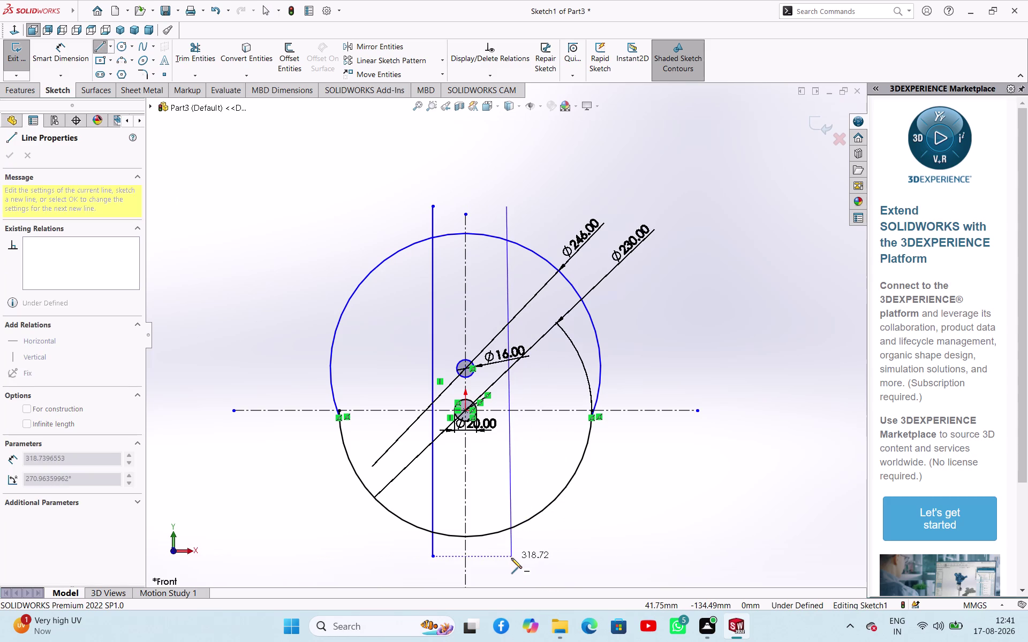
click(508, 558)
right_click(620, 514)
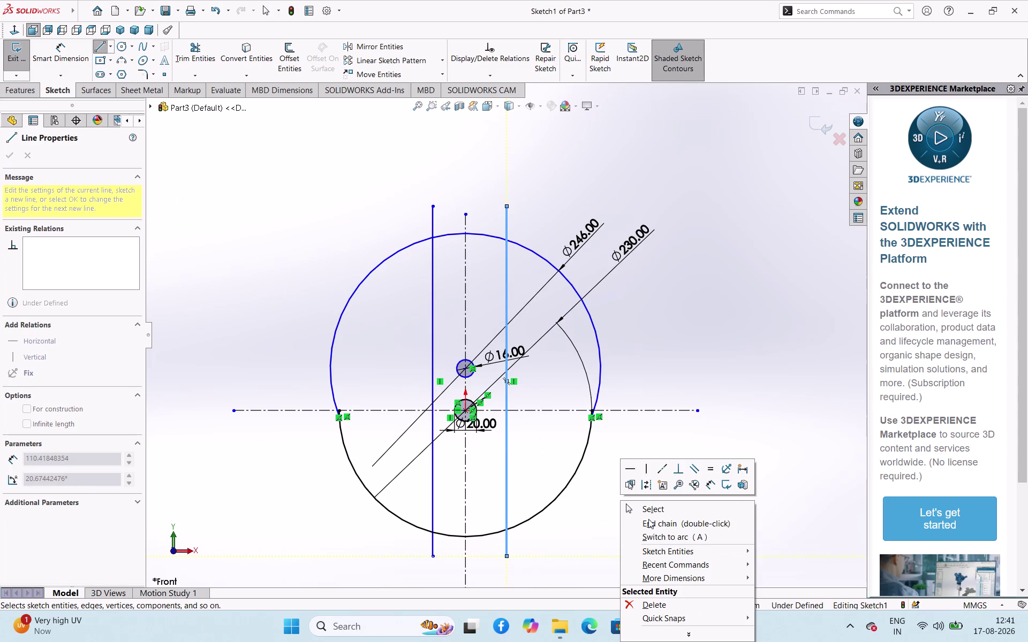
click(652, 513)
Dimension each vertical line 50 mm from the vertical centerline.
right_drag(755, 508, 786, 410)
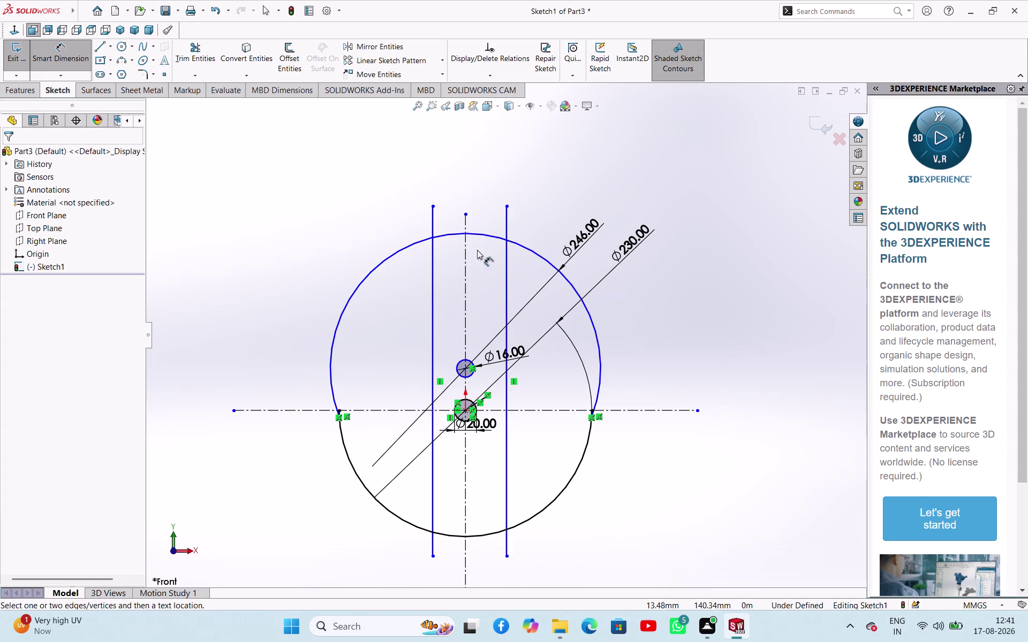
click(467, 267)
click(433, 285)
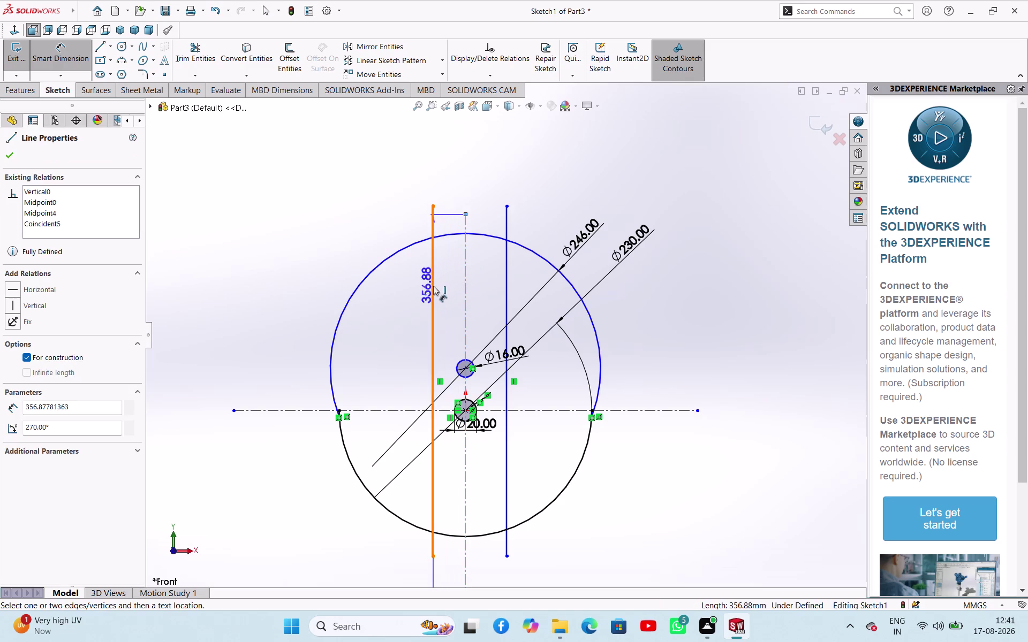
click(364, 190)
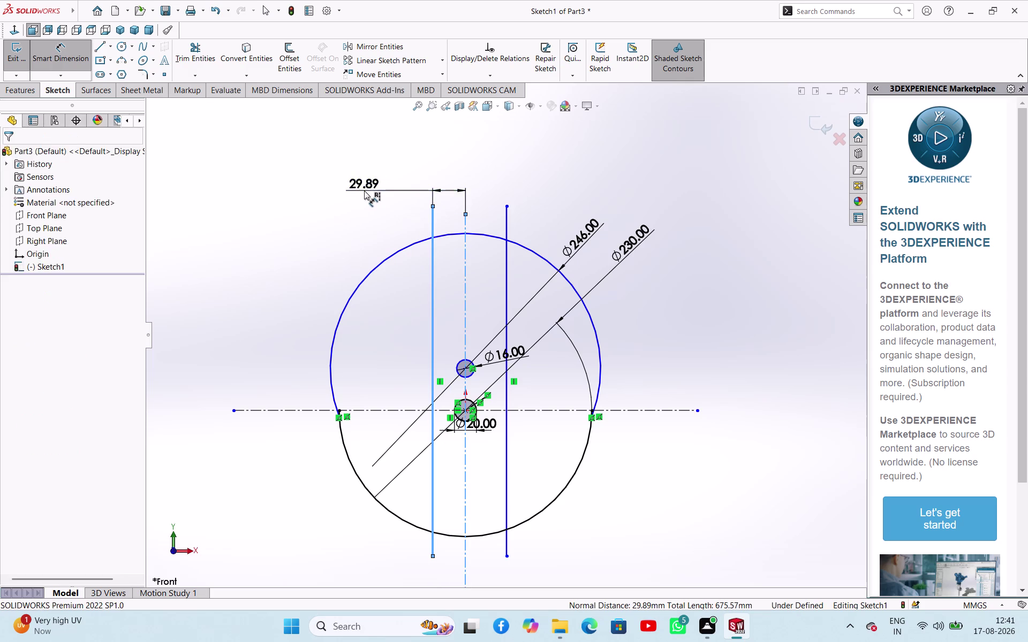
text(50)
key(Return)
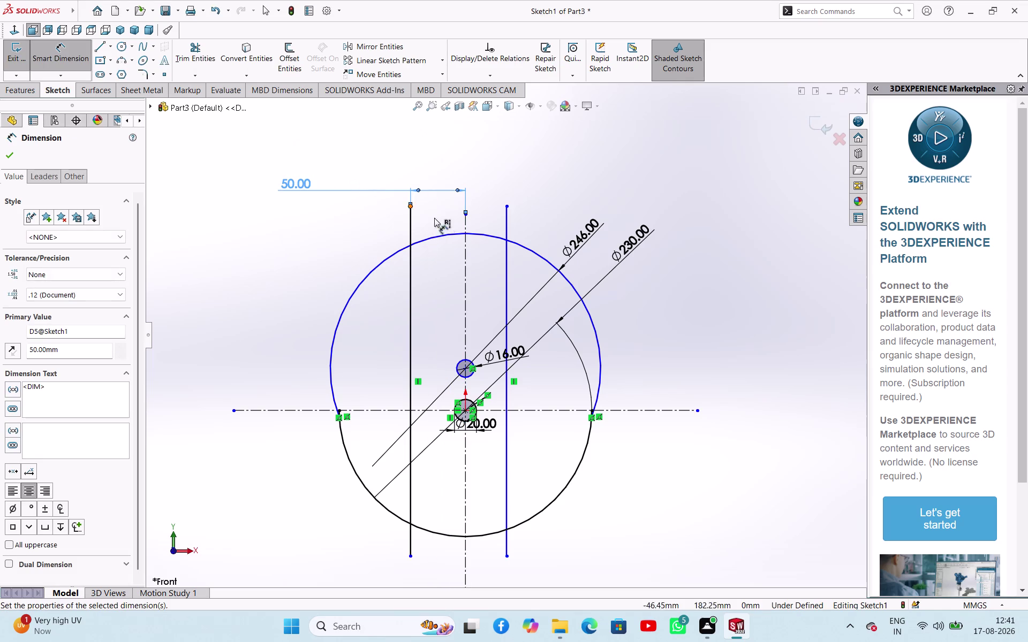
click(467, 224)
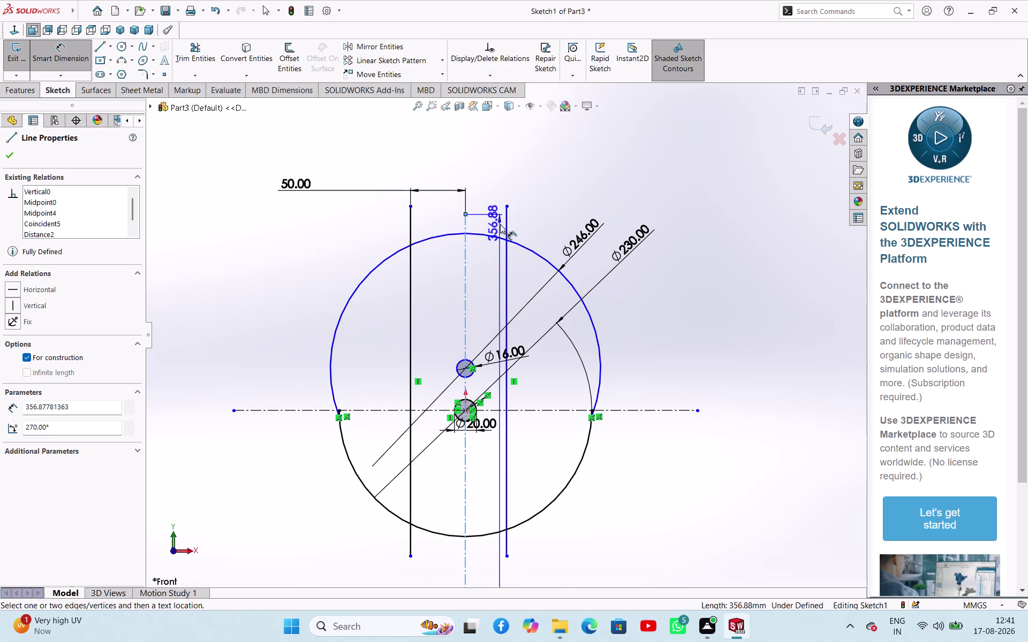
click(507, 227)
click(517, 159)
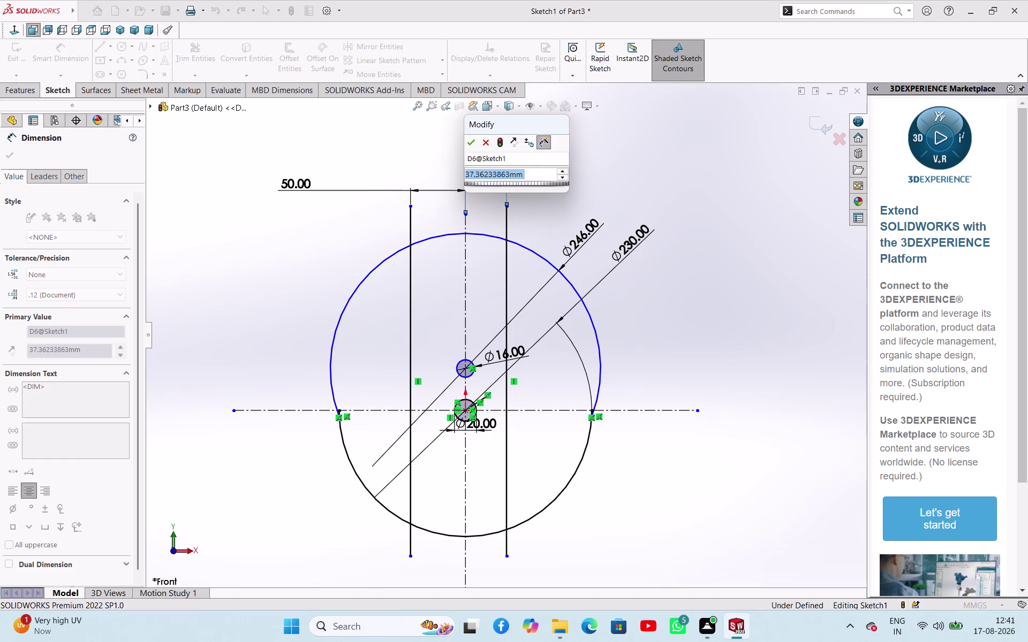
text(50)
key(Return)
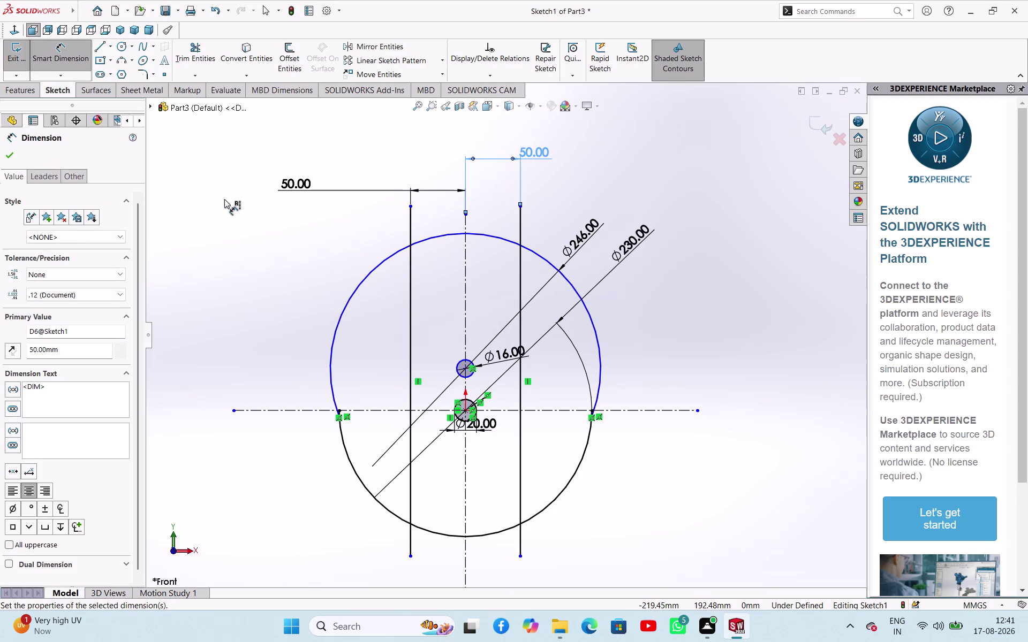
right_click(224, 199)
click(250, 240)
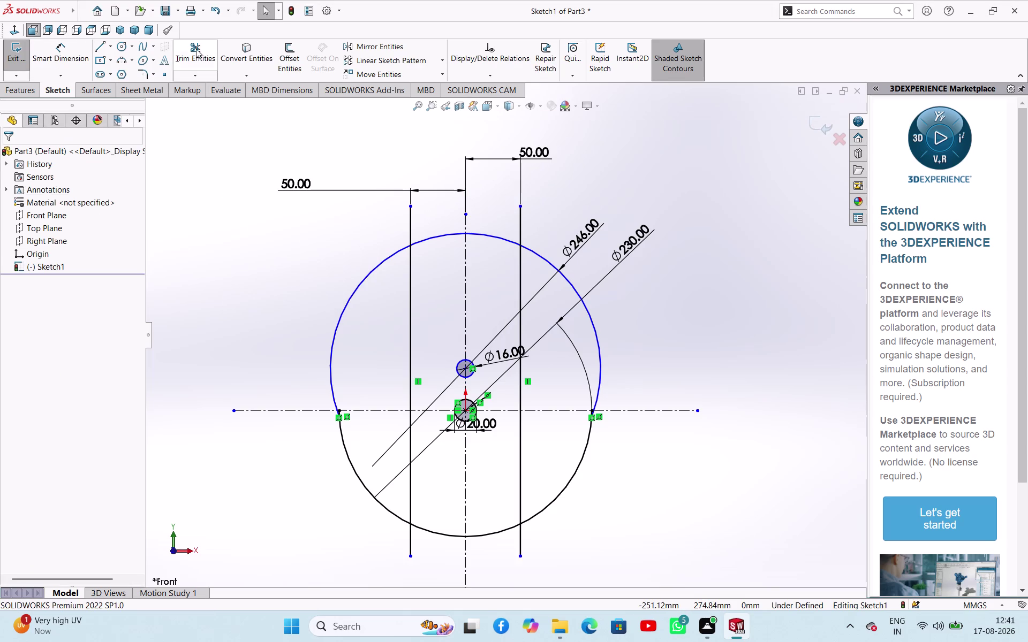
Trim the outer Ø246 arcs and the vertical line ends extending beyond the arcs.
click(197, 49)
click(361, 286)
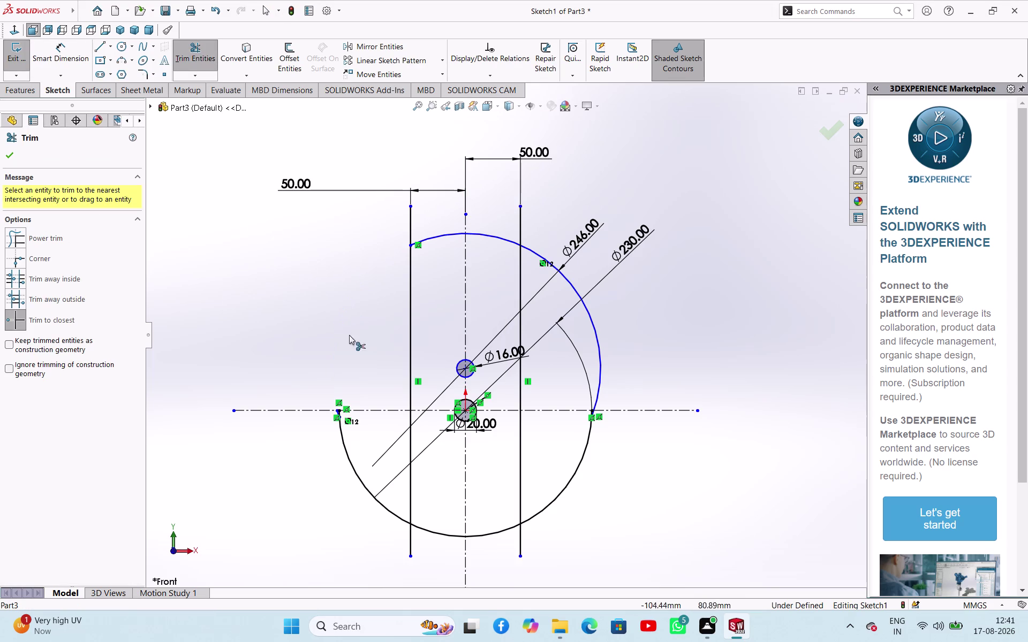
click(347, 449)
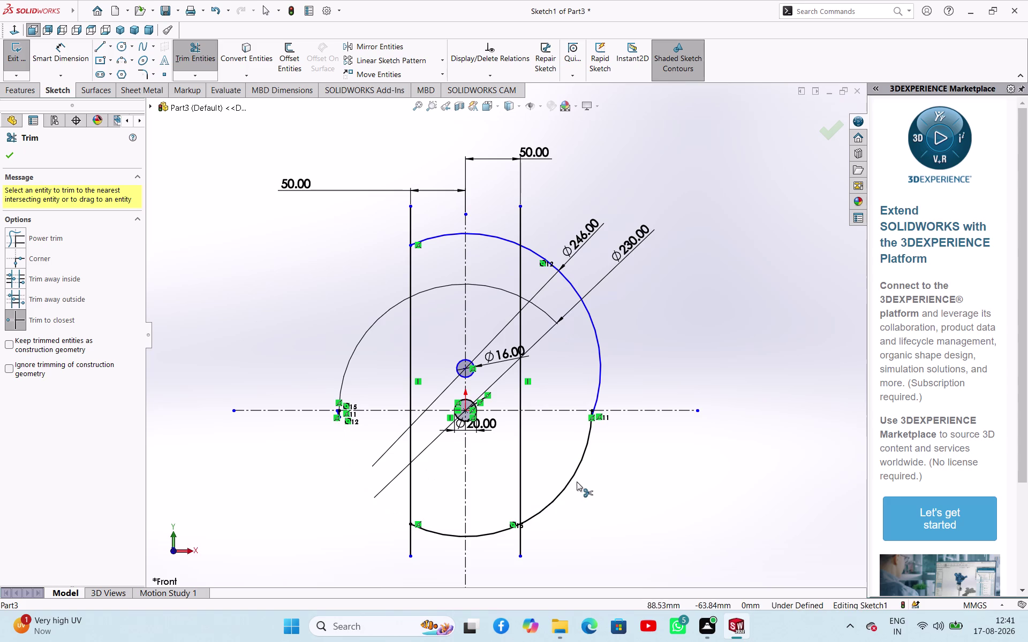
click(575, 480)
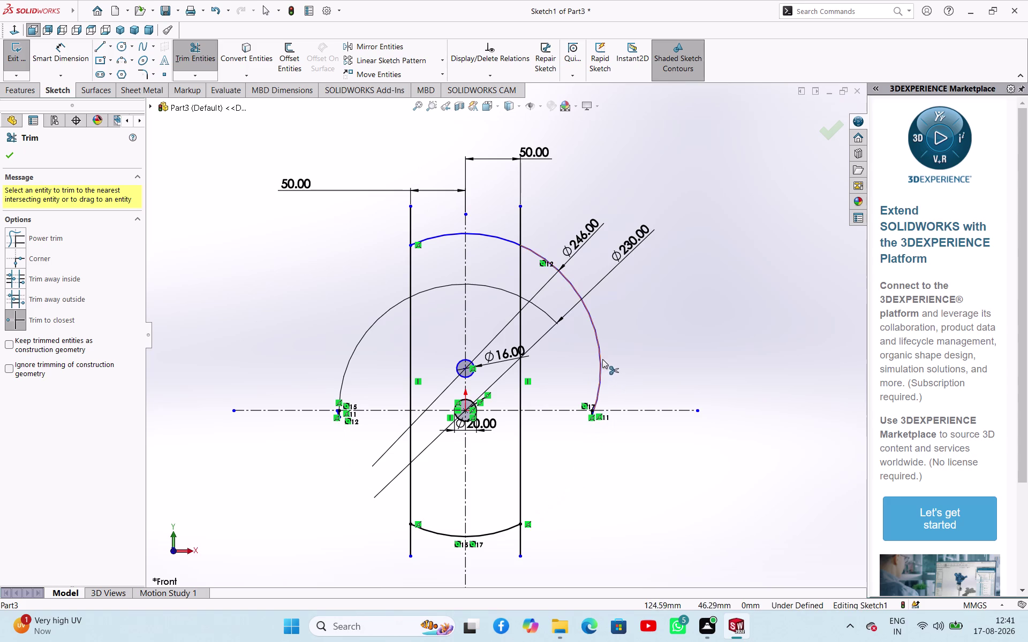
click(602, 359)
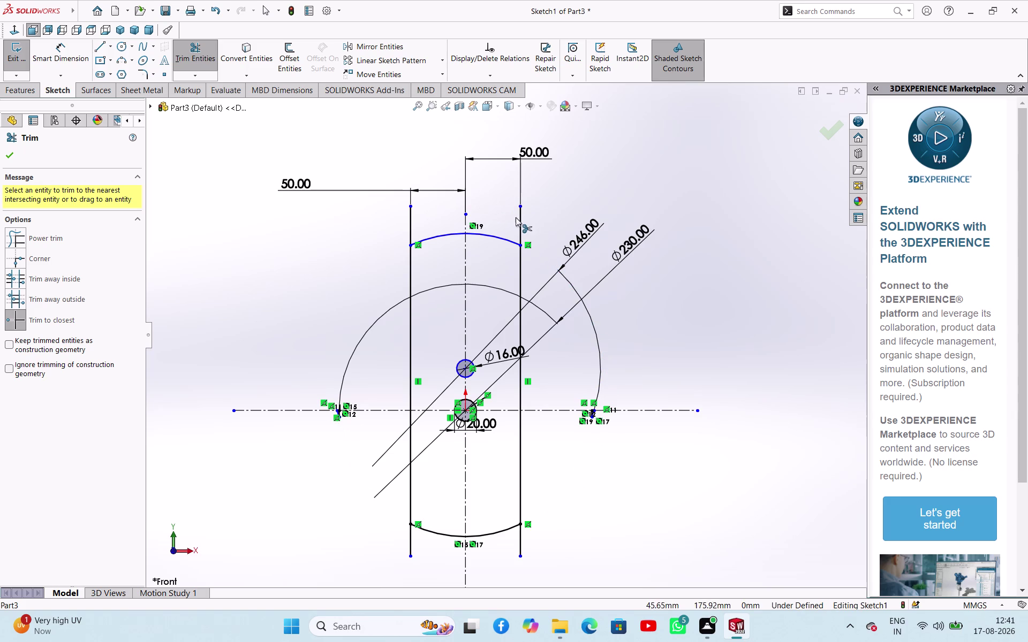
click(519, 218)
click(410, 223)
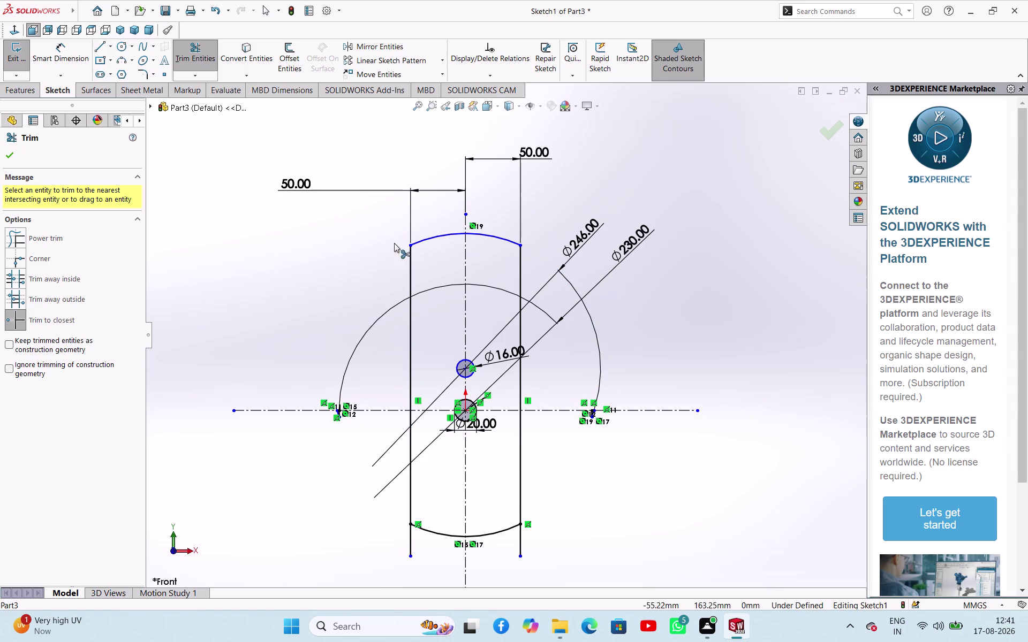
click(410, 541)
click(520, 540)
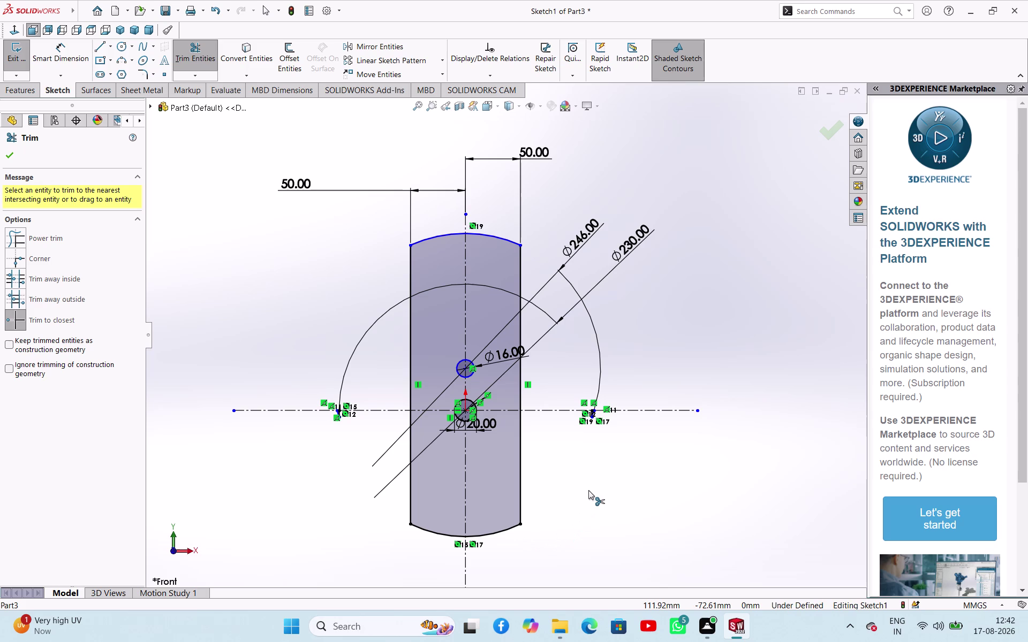
Undo the trims, the two vertical lines and their 50 mm dimensions.
key(ctrl+z)
key(ctrl+z)
key(ctrl+z)
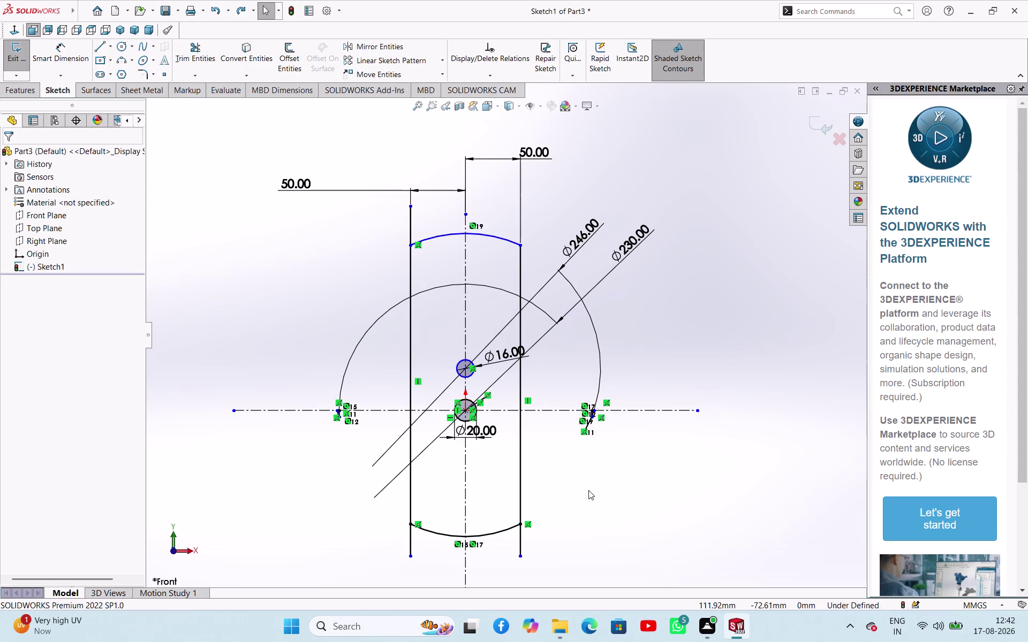
key(ctrl+z)
key(ctrl+z)
key(ctrl+z)
key(ctrl+z)
key(ctrl+z)
key(ctrl+z)
key(ctrl+z)
key(ctrl+z)
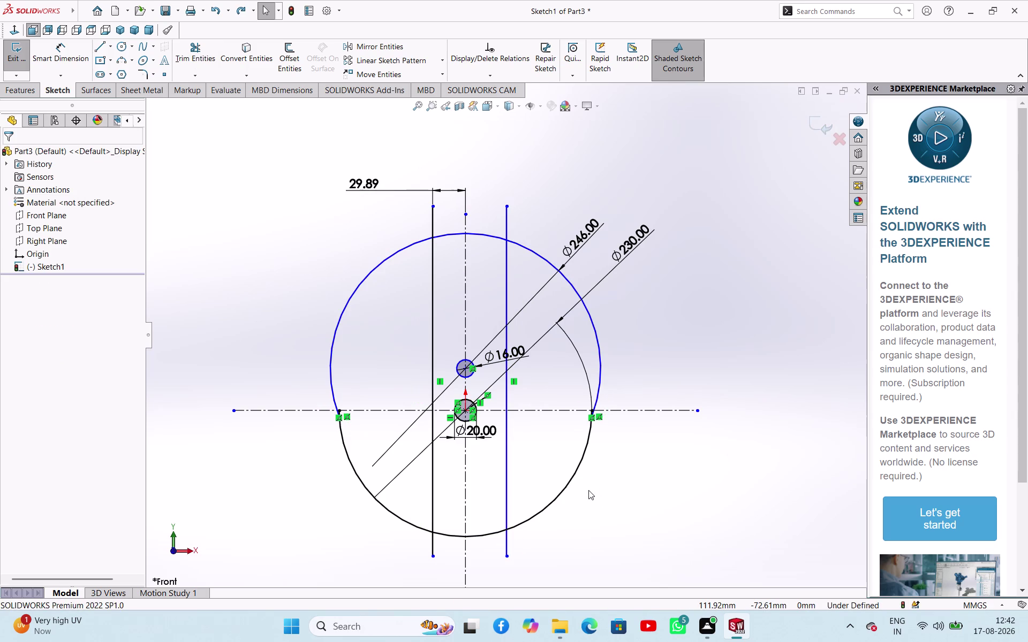
key(ctrl+z)
key(ctrl+z)
key(ctrl+z)
key(ctrl+z)
key(ctrl+z)
key(ctrl+z)
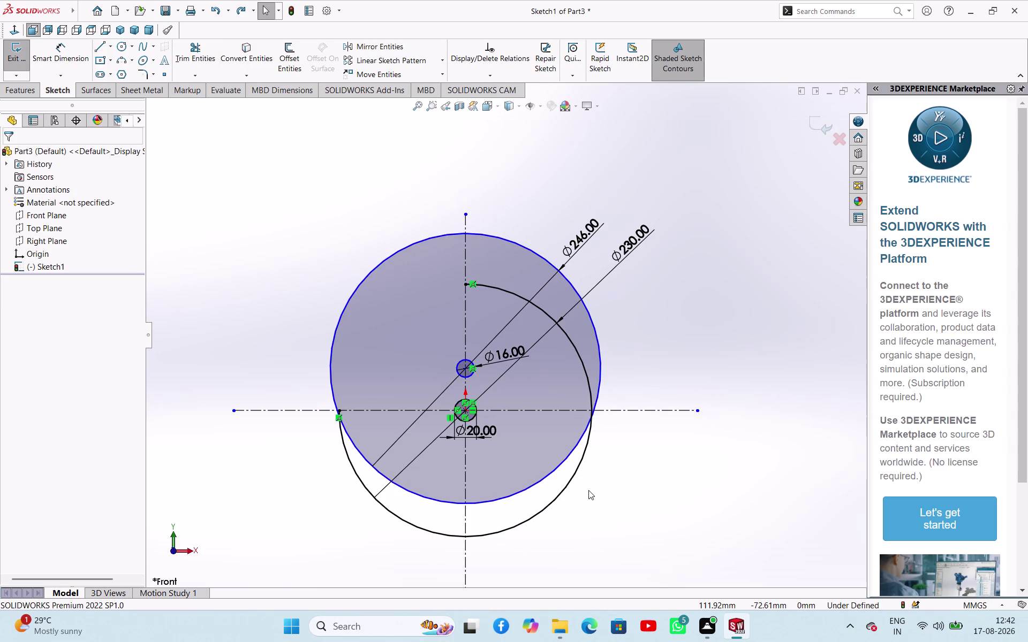
key(ctrl+z)
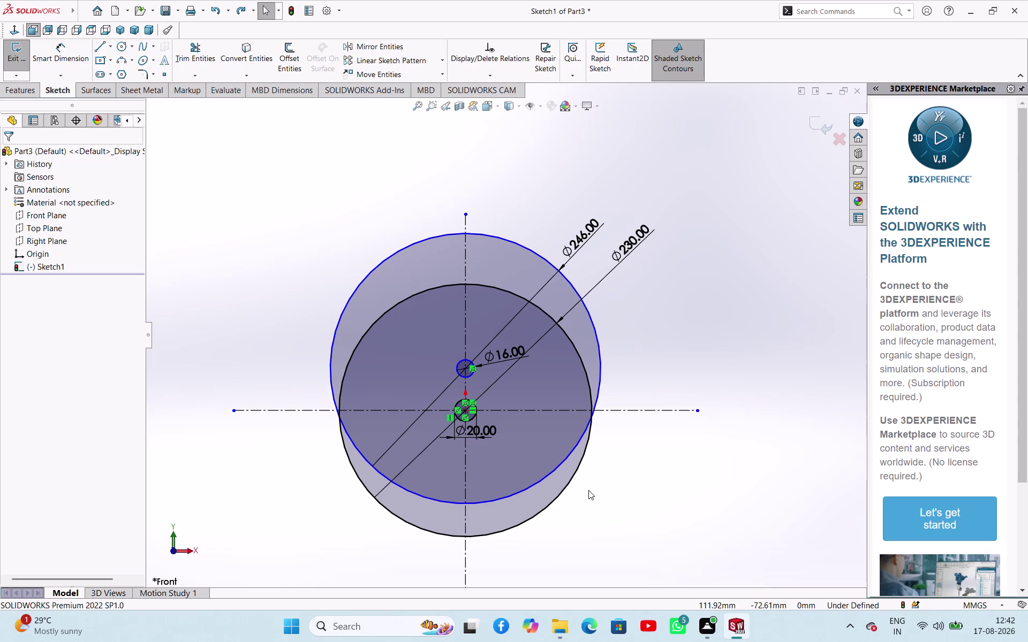
Undo the Ø230 and Ø246 circles along with their dimensions.
key(ctrl+z)
key(ctrl+z)
key(ctrl+z)
key(ctrl+z)
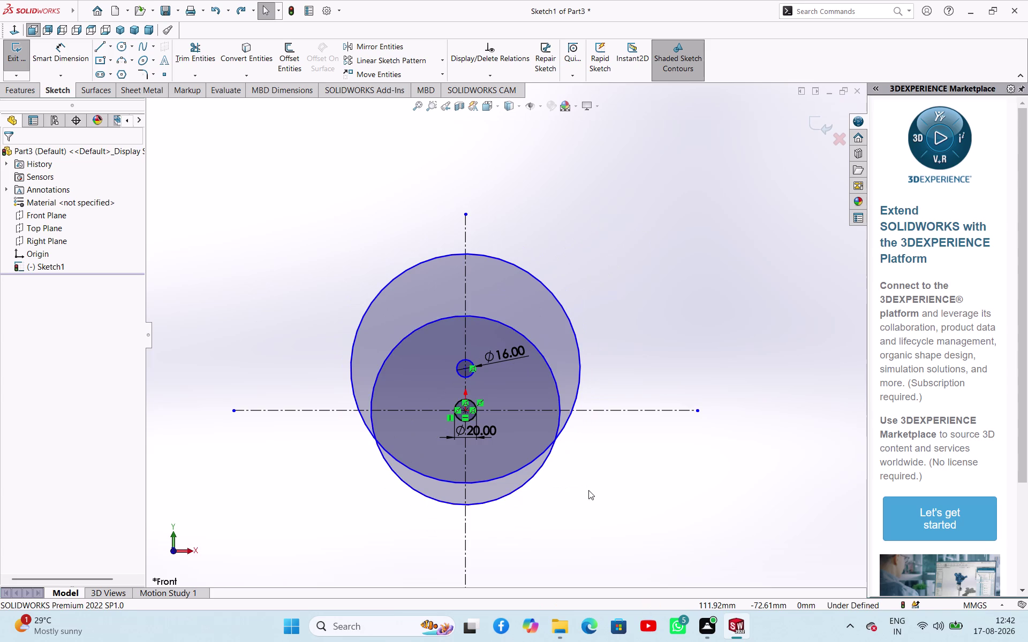
key(ctrl+z)
key(ctrl+z)
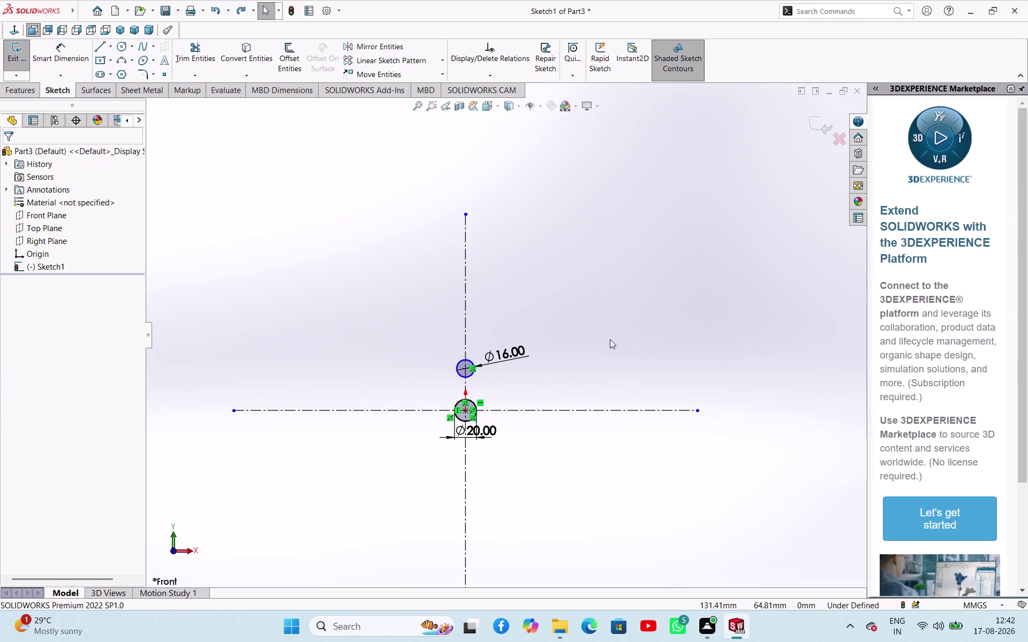
Dimension the Ø16 circle's centre 88 mm vertically from the origin.
right_drag(609, 340, 652, 186)
click(465, 369)
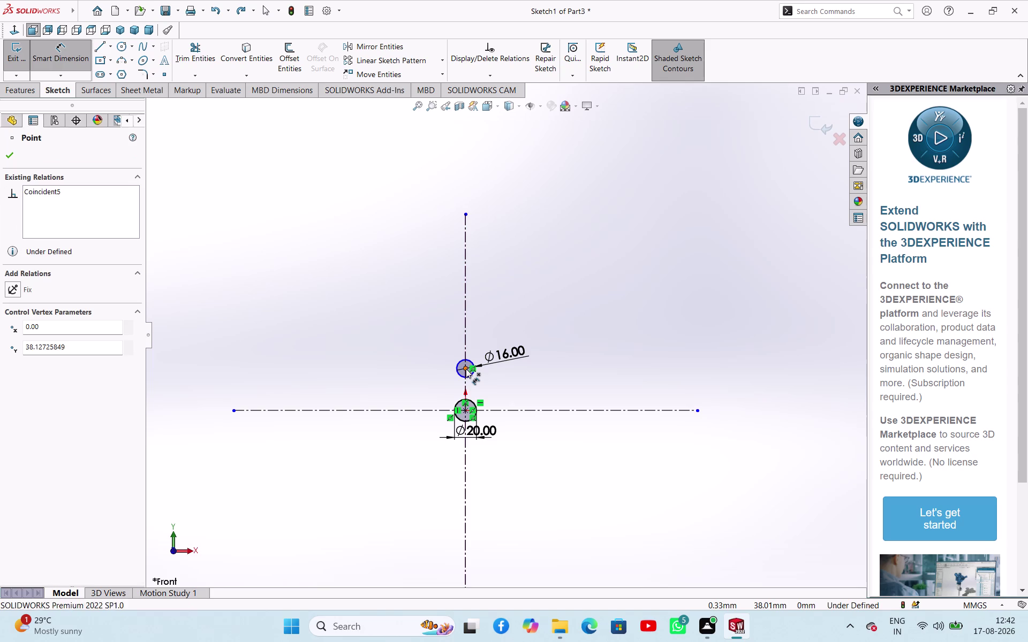
click(464, 409)
click(544, 376)
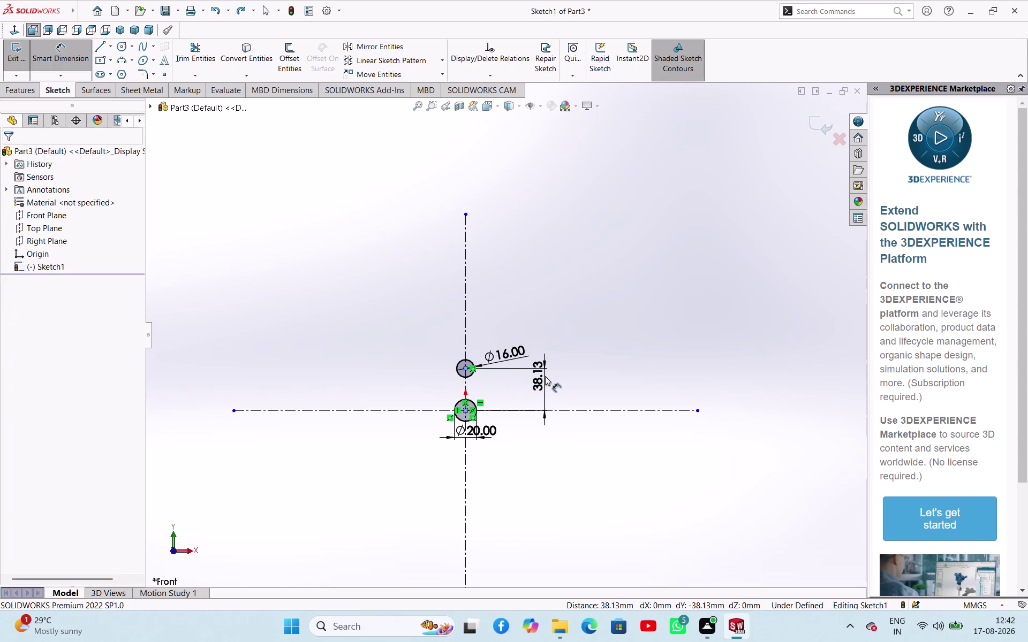
key(8)
key(8)
key(Return)
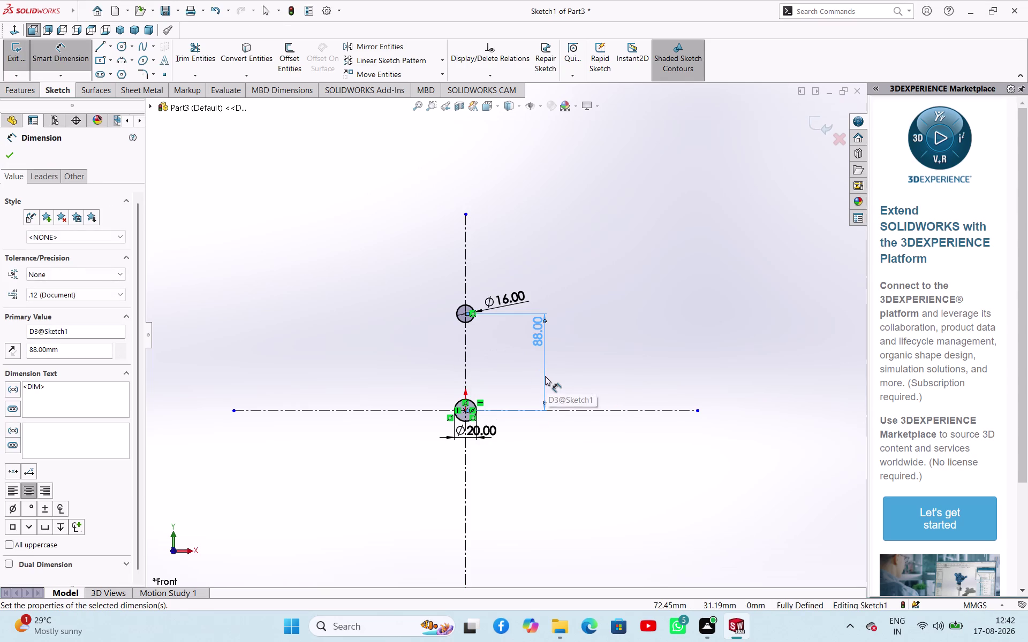
Finish dimensioning and begin drawing a vertical line in the sketch.
right_click(613, 261)
click(628, 296)
right_drag(636, 301, 667, 204)
click(467, 314)
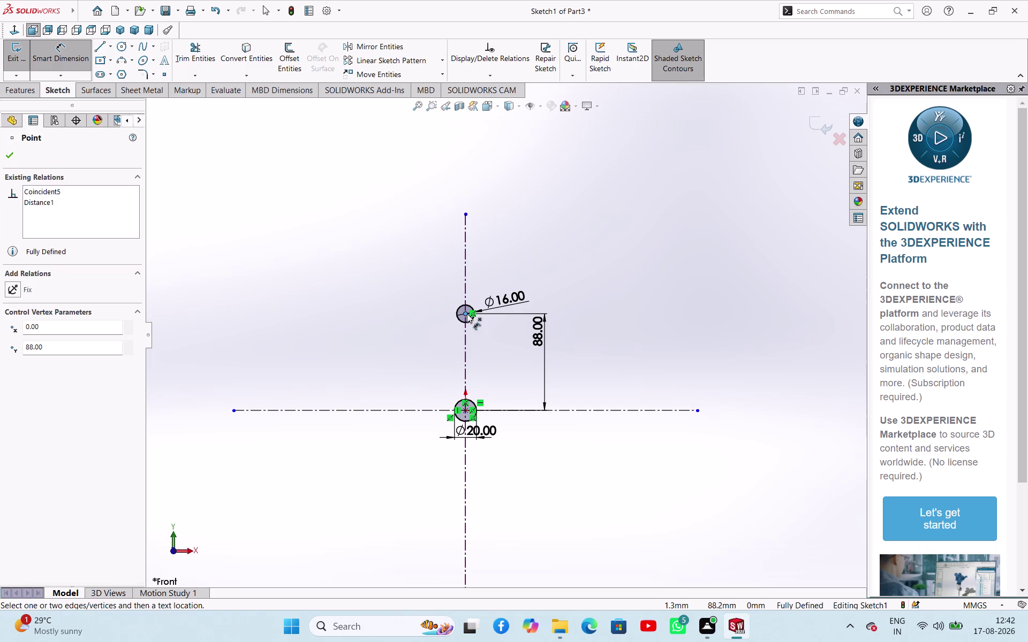
right_click(321, 200)
click(351, 236)
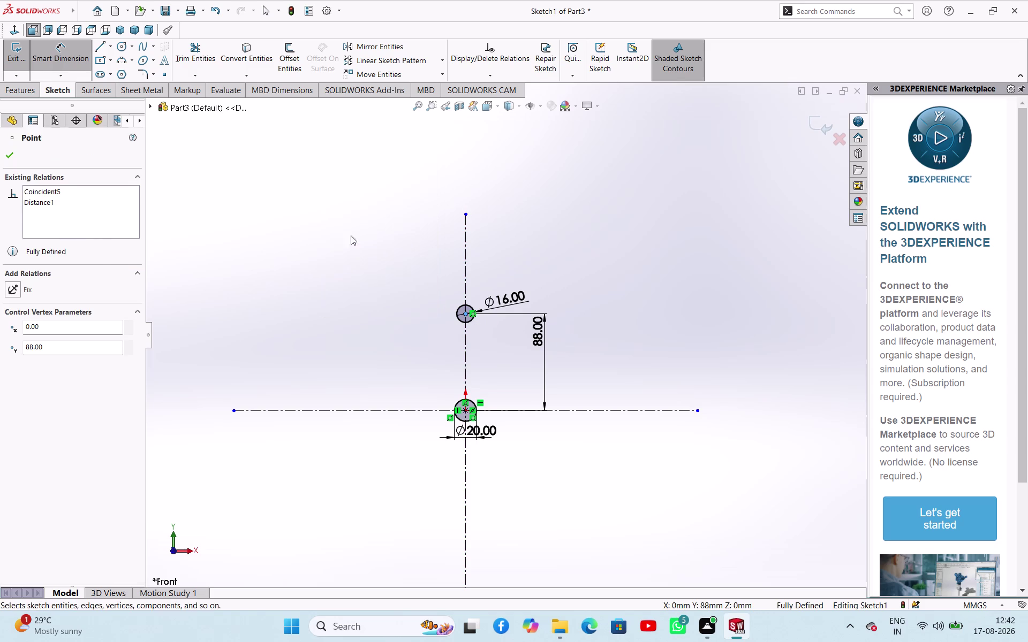
click(102, 47)
click(411, 214)
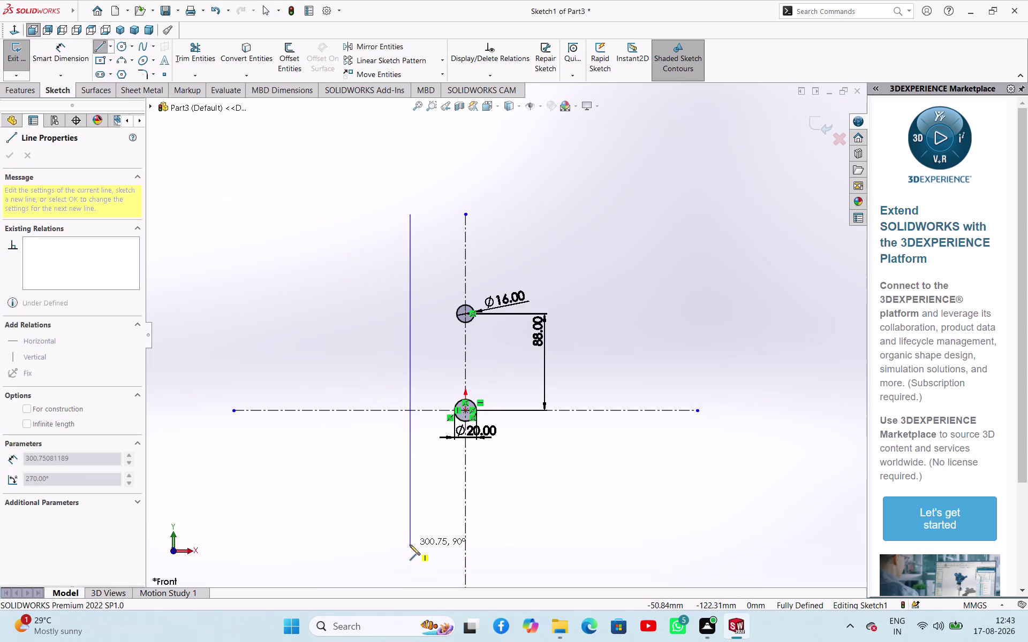
Finish the left vertical line and dimension it 50 mm from the centerline.
click(410, 545)
right_click(434, 524)
click(443, 512)
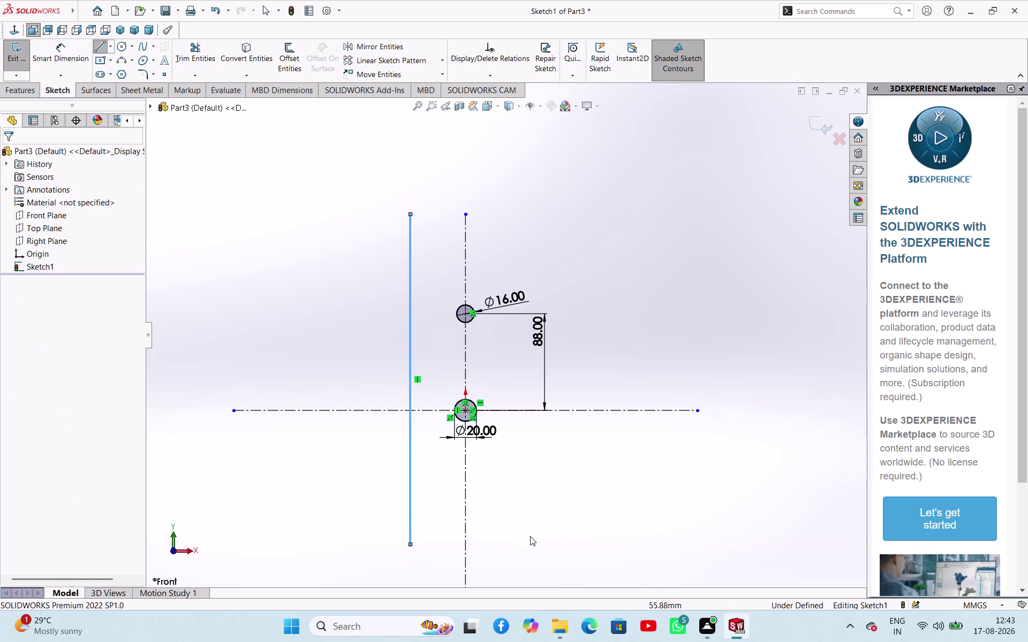
right_drag(544, 537, 570, 460)
click(465, 487)
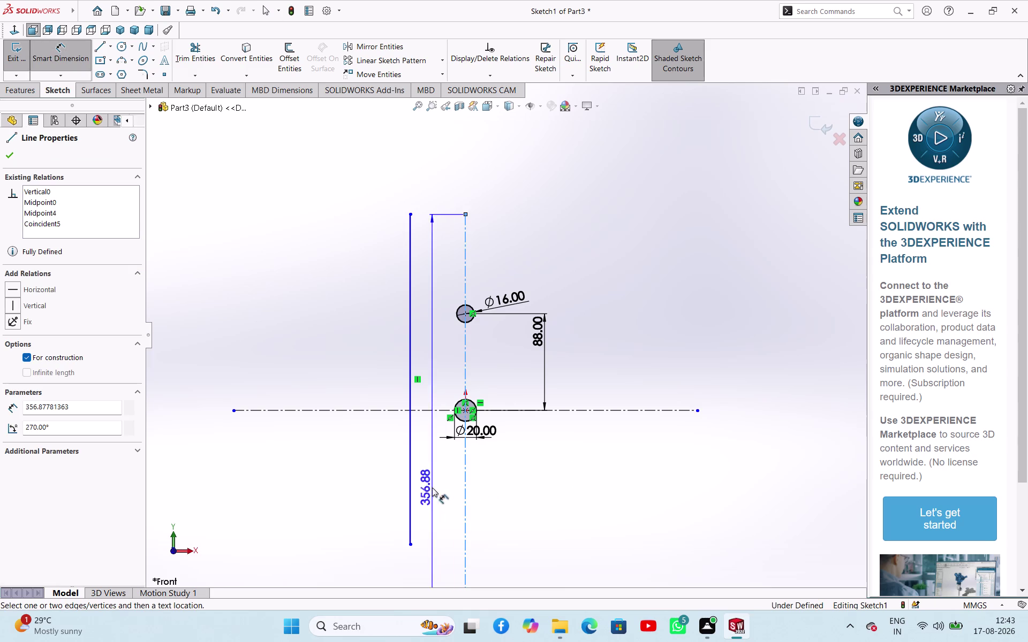
click(411, 486)
click(335, 511)
text(5)
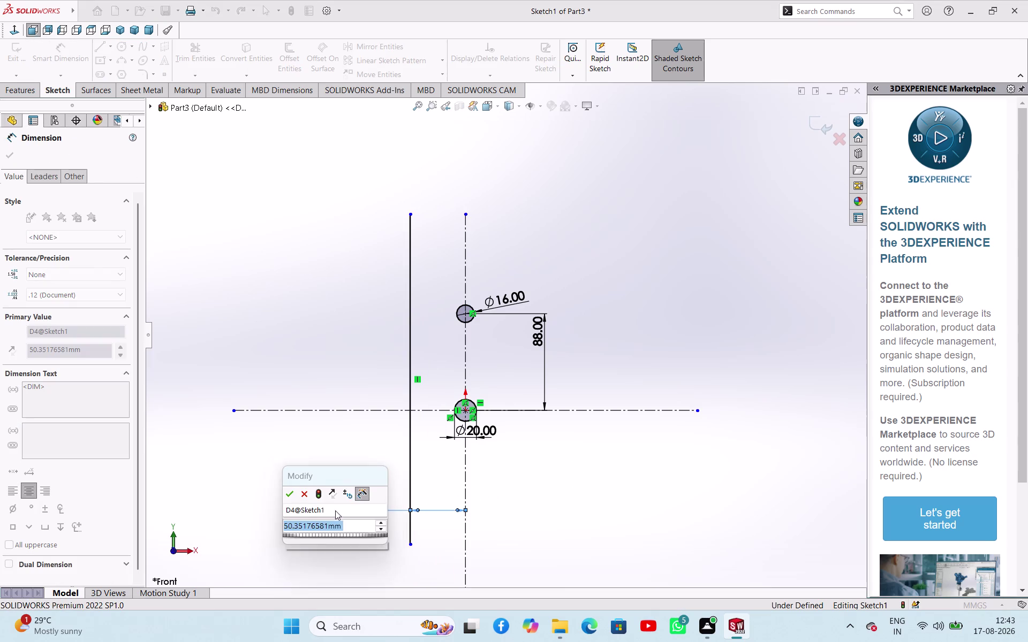
text(0)
key(Return)
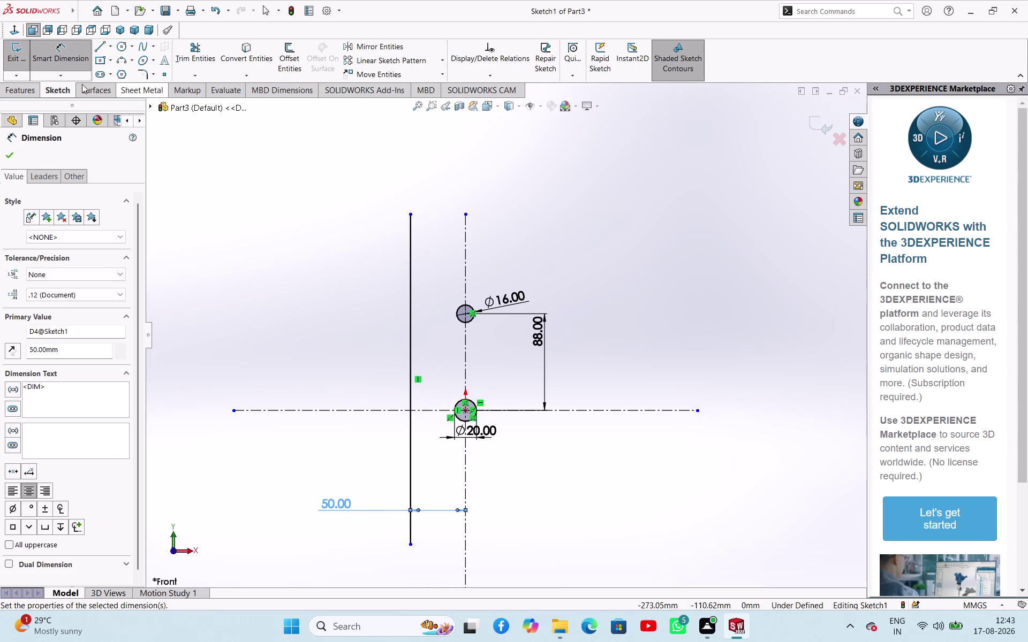
Draw a second vertical line to the right of the centerline.
click(13, 151)
click(104, 43)
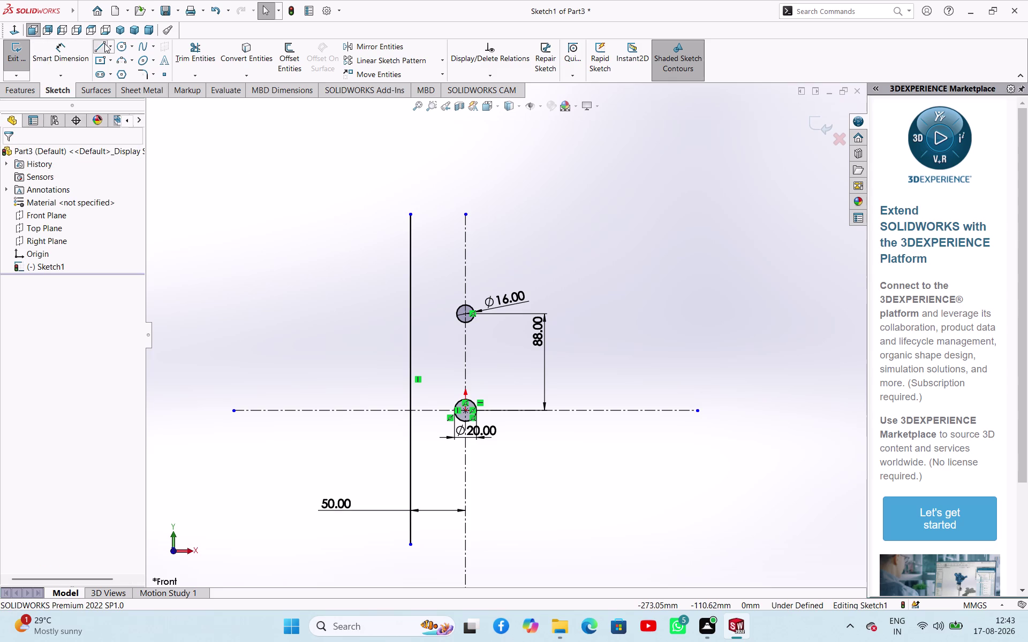
click(545, 213)
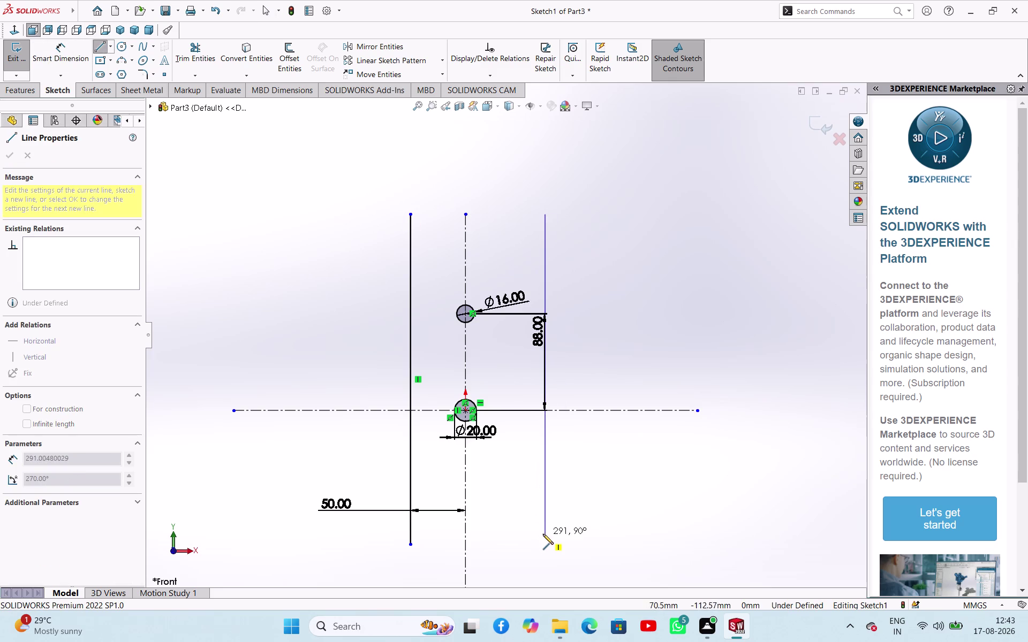
click(543, 538)
right_click(594, 452)
click(646, 466)
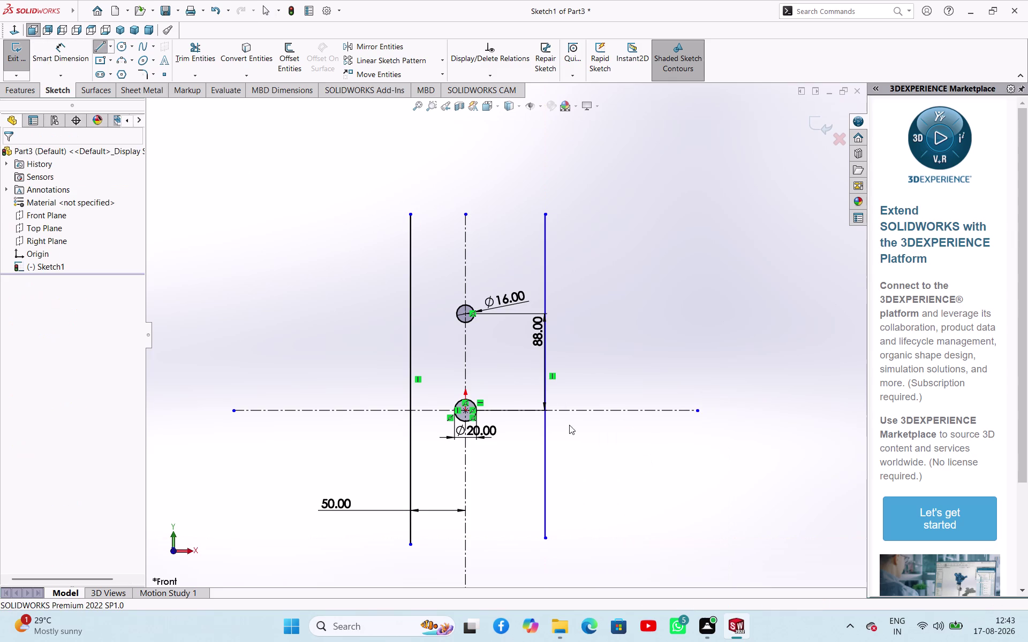
click(547, 446)
click(595, 402)
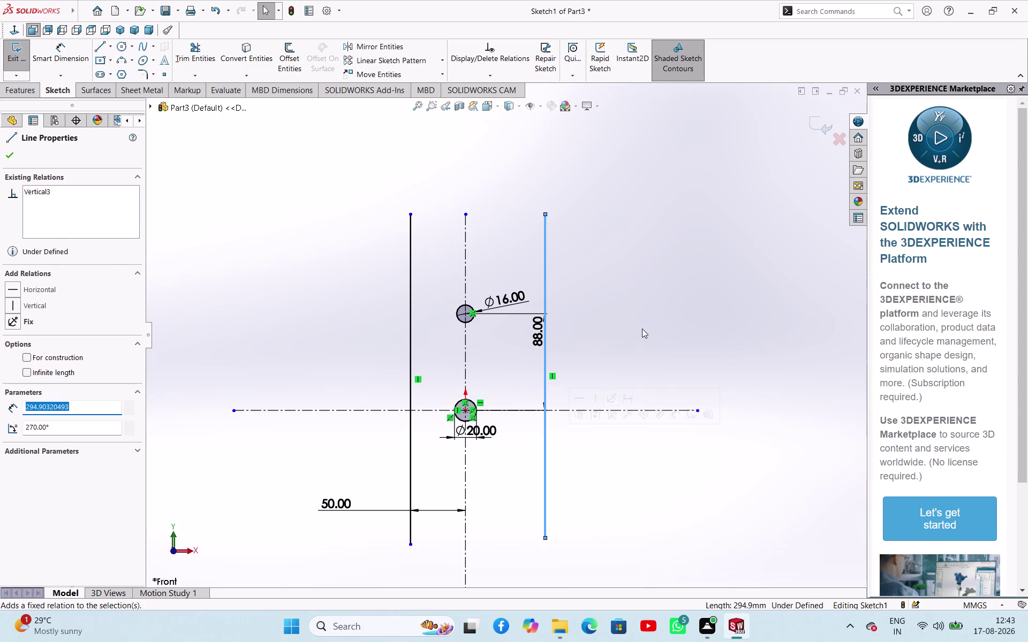
Dimension the right vertical line 50 mm from the centerline.
right_drag(642, 328, 669, 164)
click(467, 236)
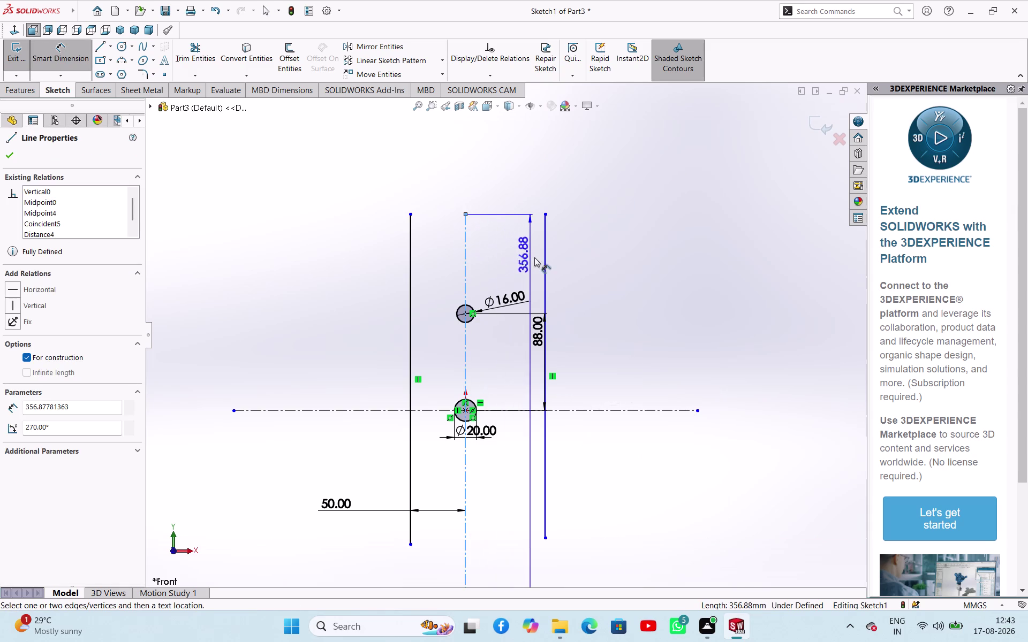
click(544, 262)
click(499, 193)
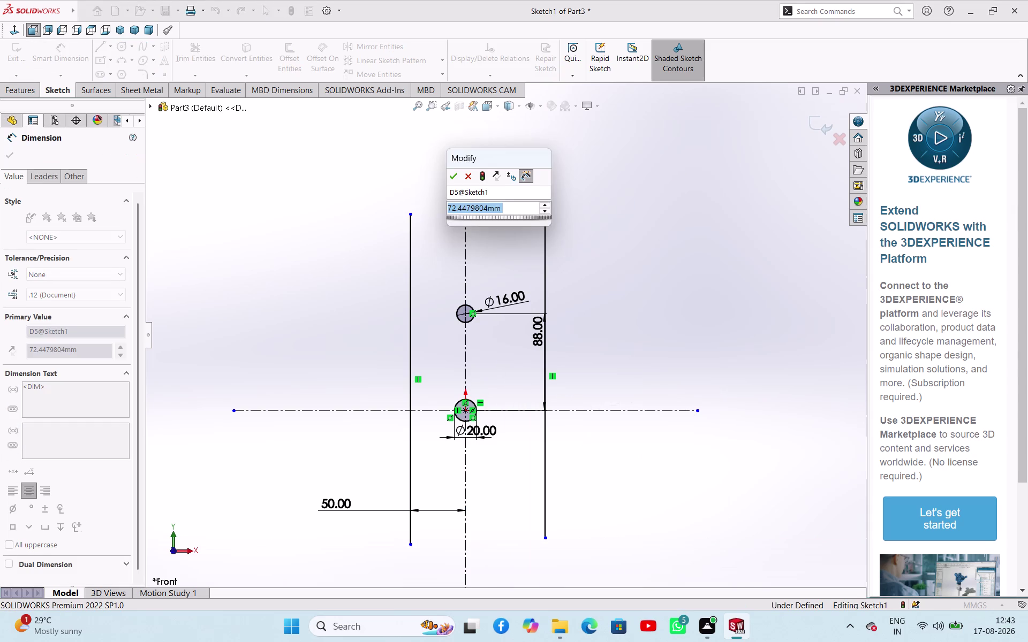
text(50)
key(Return)
End dimensioning, return to Select, and gesture to the Circle tool.
right_click(556, 240)
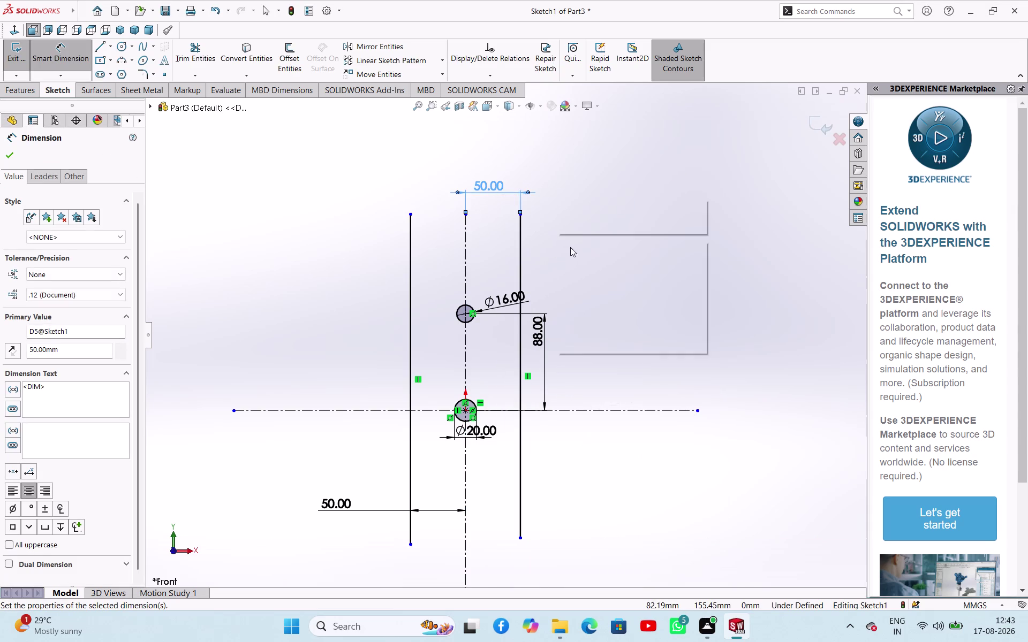
click(584, 272)
right_drag(620, 315, 626, 225)
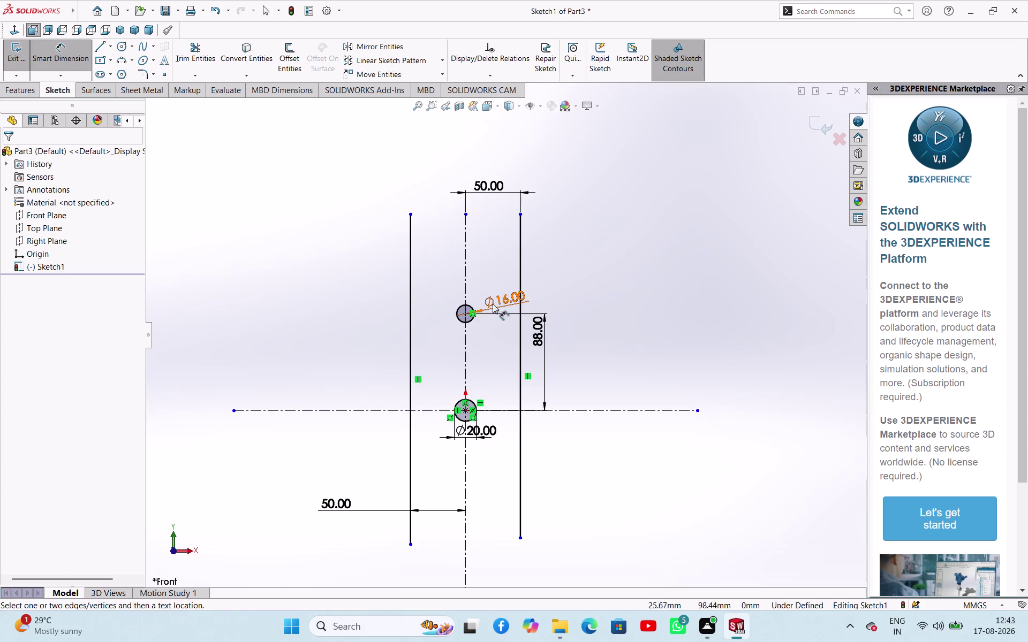
click(465, 315)
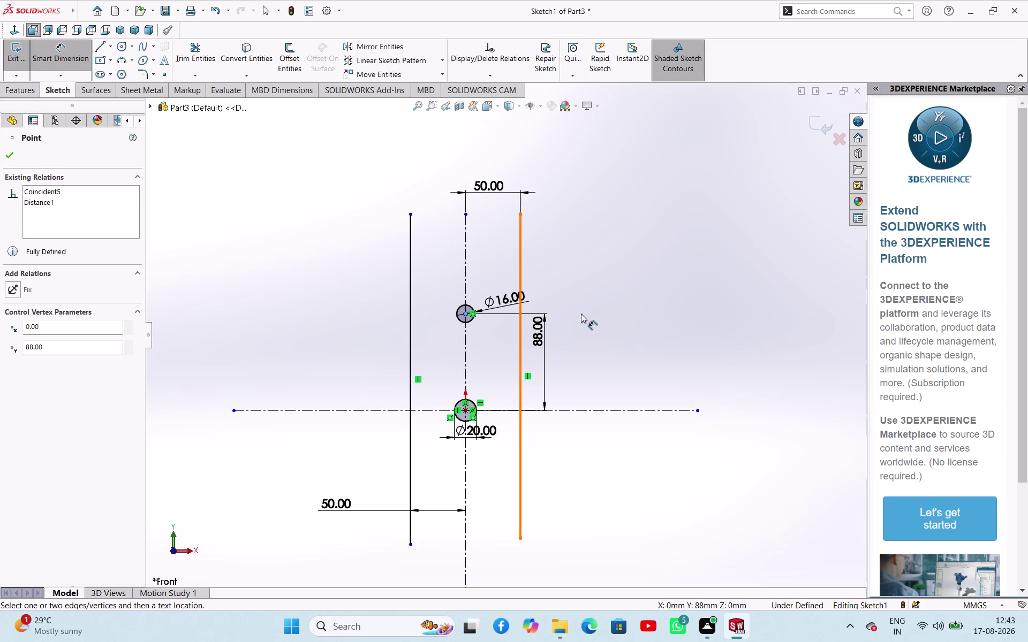
right_click(641, 273)
click(666, 304)
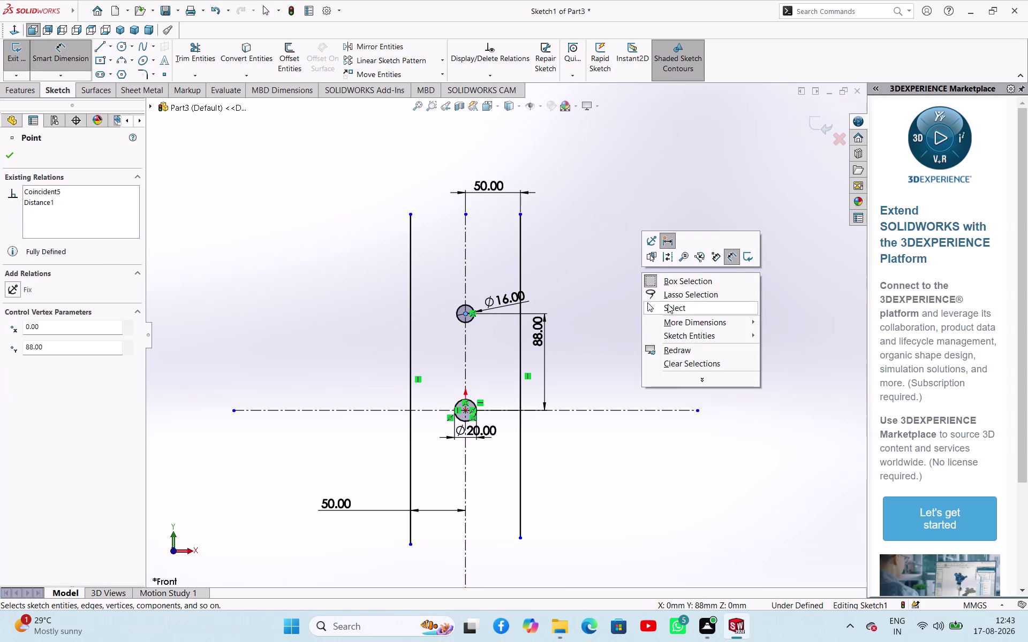
right_drag(711, 266, 779, 266)
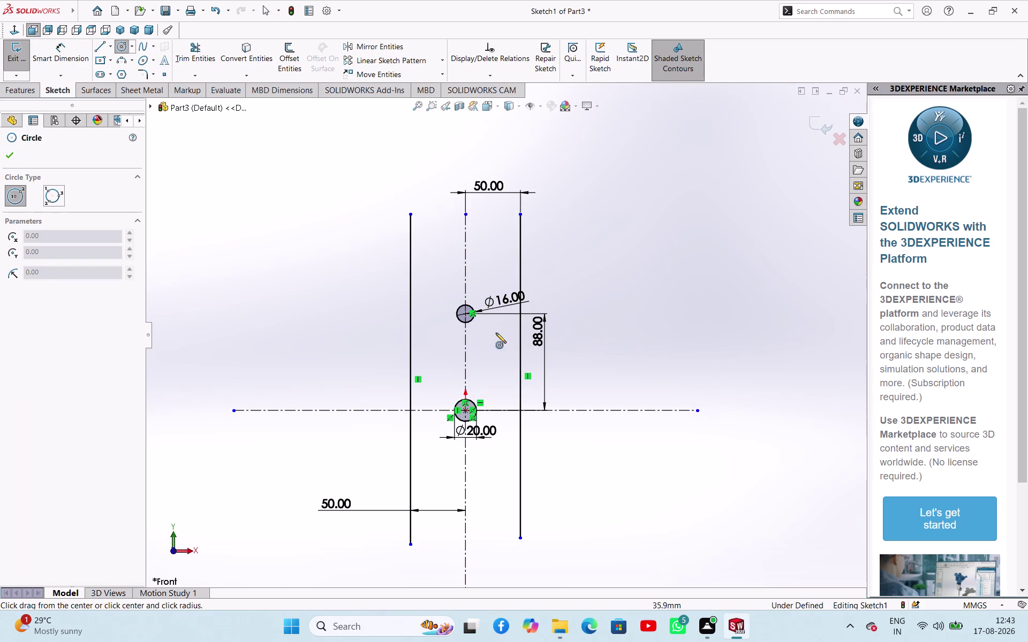
Draw a large circle centred on the Ø16 circle's centre.
click(466, 315)
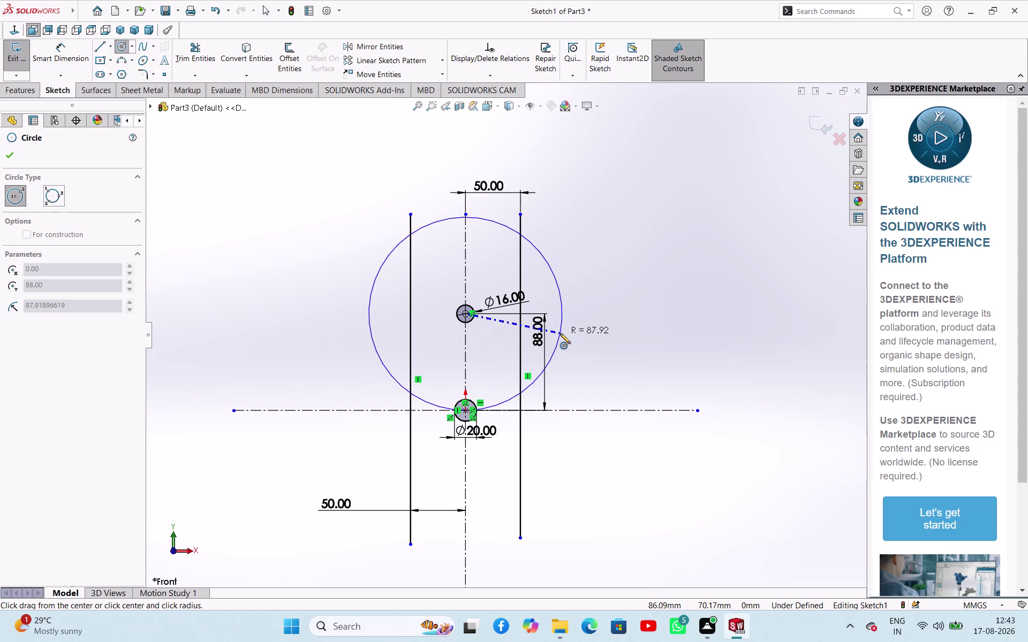
click(570, 333)
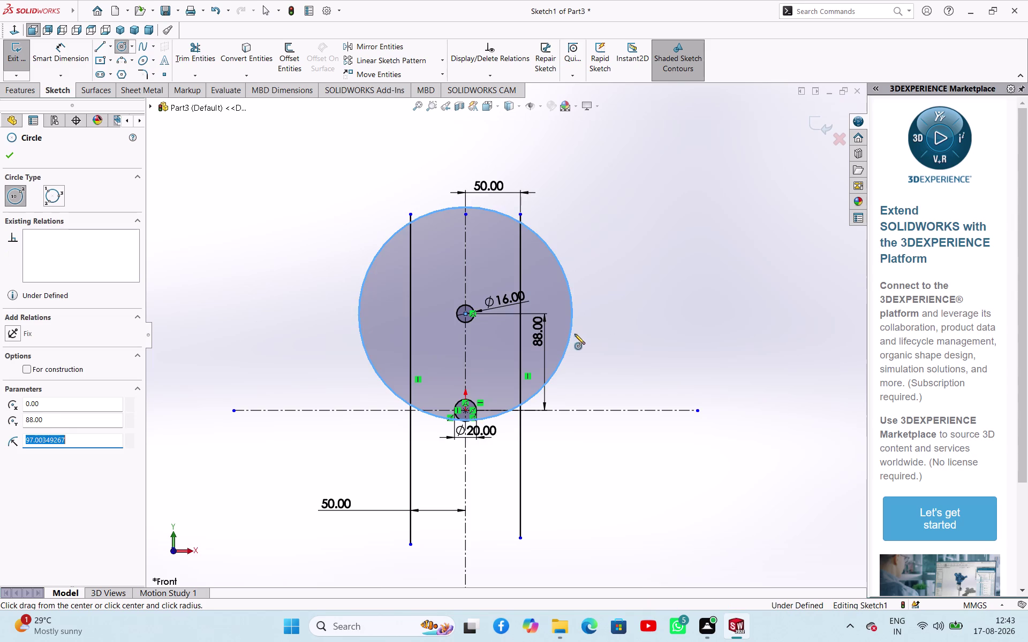
right_click(630, 289)
click(669, 297)
Dimension the large circle's diameter to 246.
right_drag(669, 298, 684, 235)
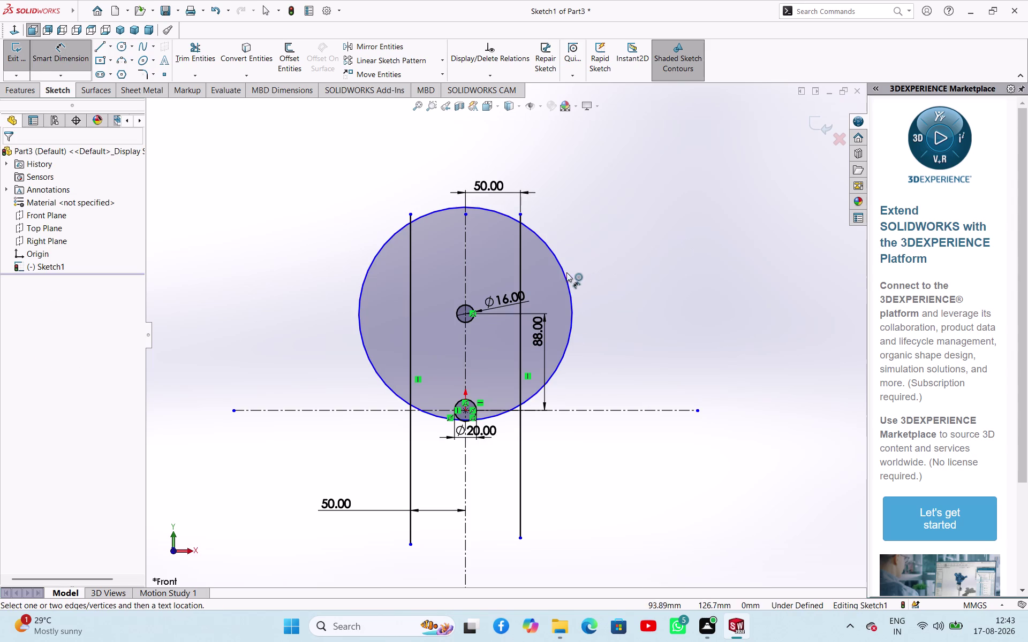
click(566, 273)
click(627, 258)
text(2)
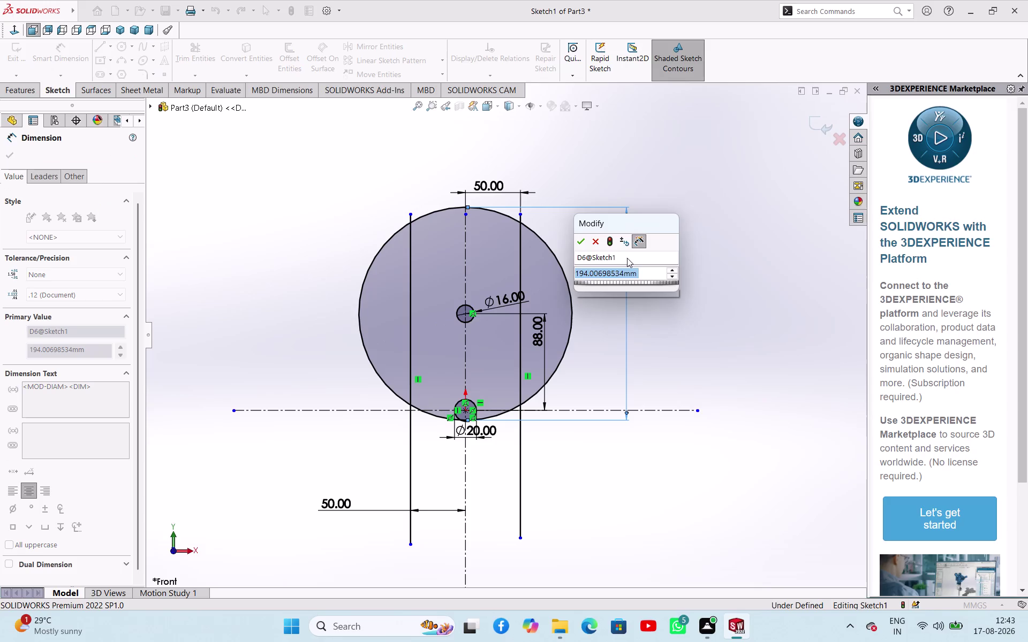
text(46)
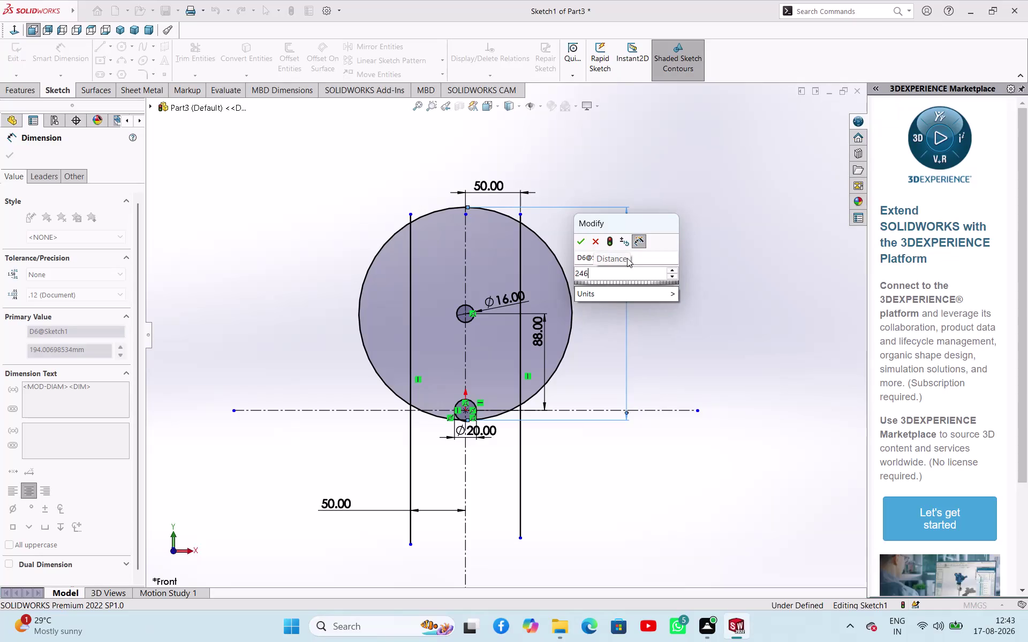
key(Return)
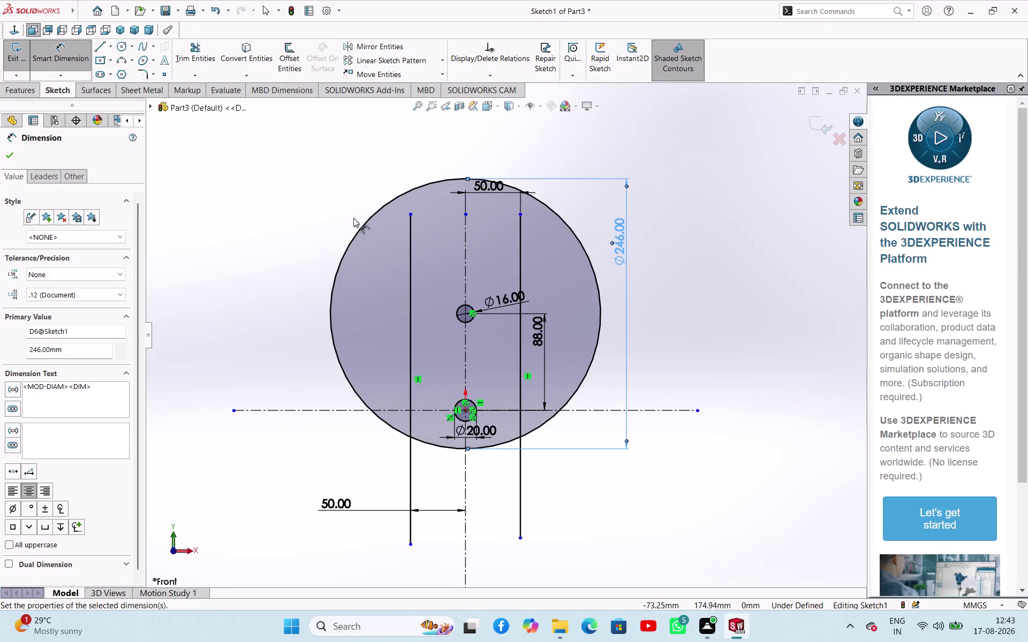
click(11, 159)
click(189, 51)
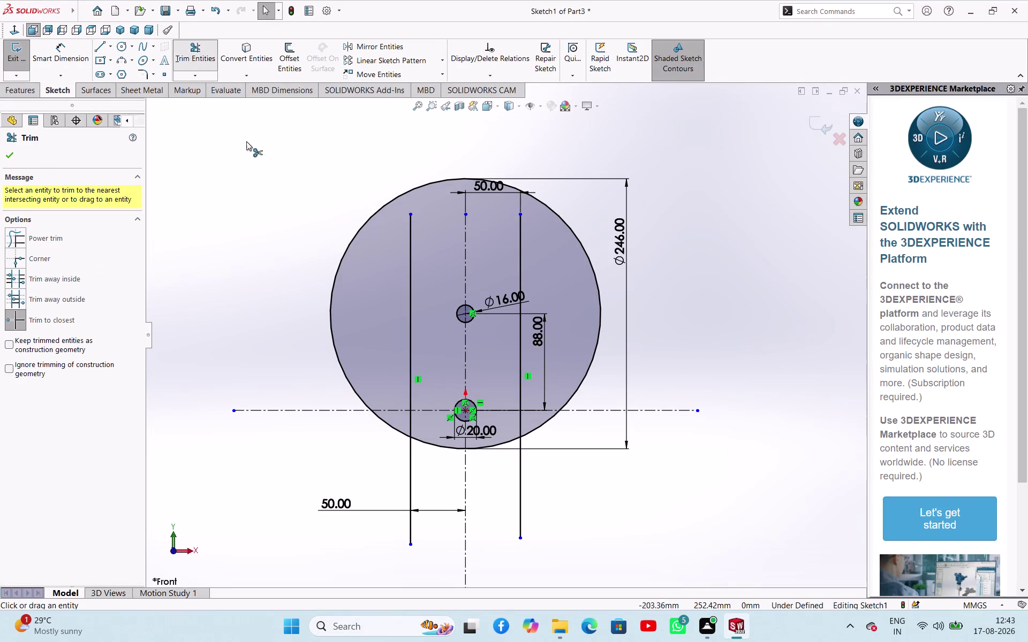
Trim the Ø246 circle outside the vertical lines, keeping the lower arc between them.
click(361, 231)
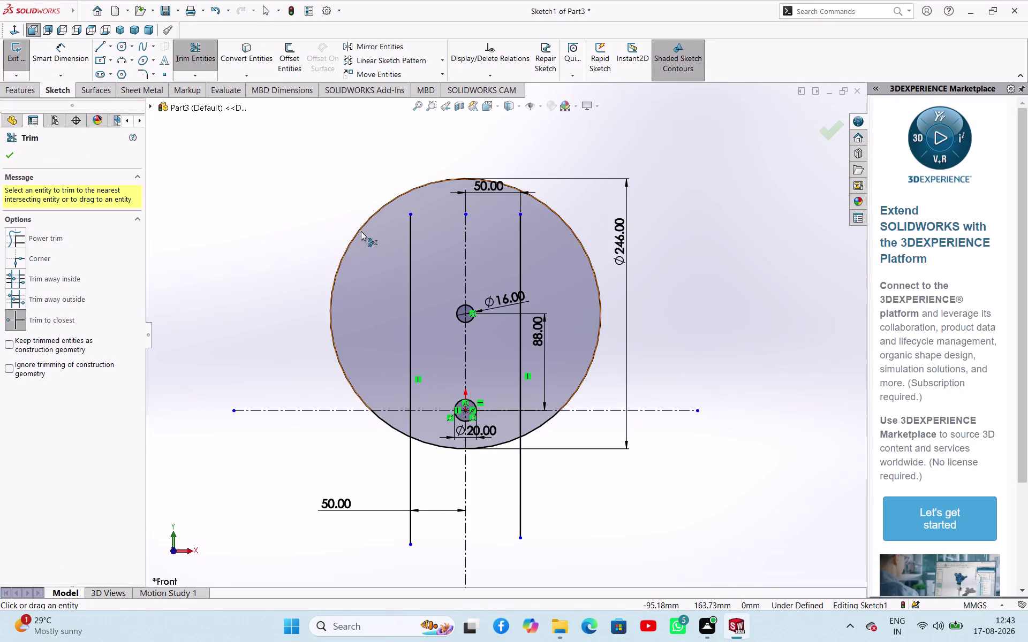
click(546, 420)
click(381, 421)
right_click(331, 318)
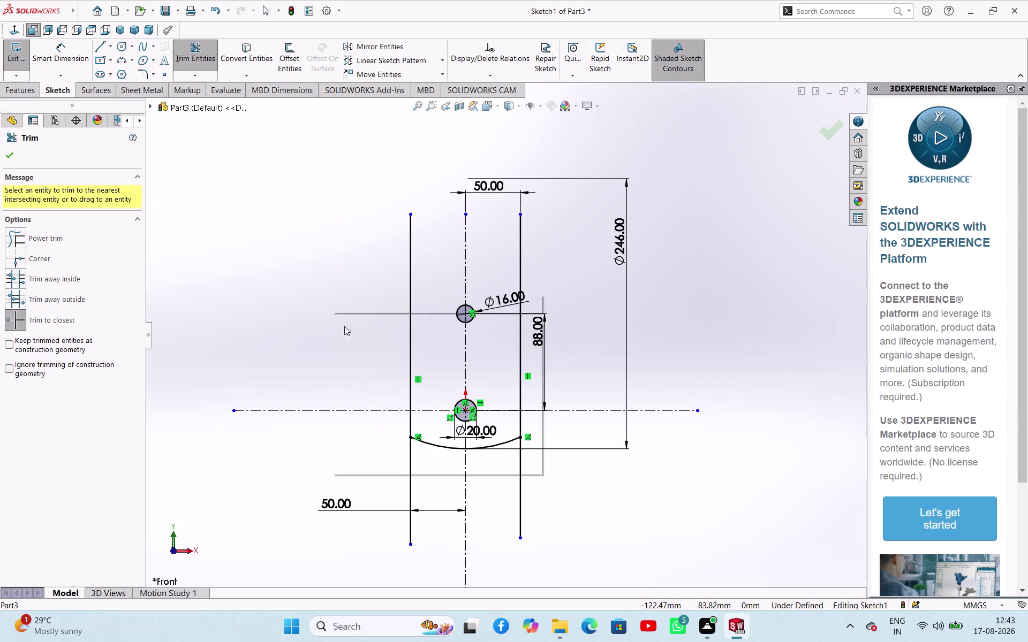
click(357, 355)
right_drag(357, 354, 363, 237)
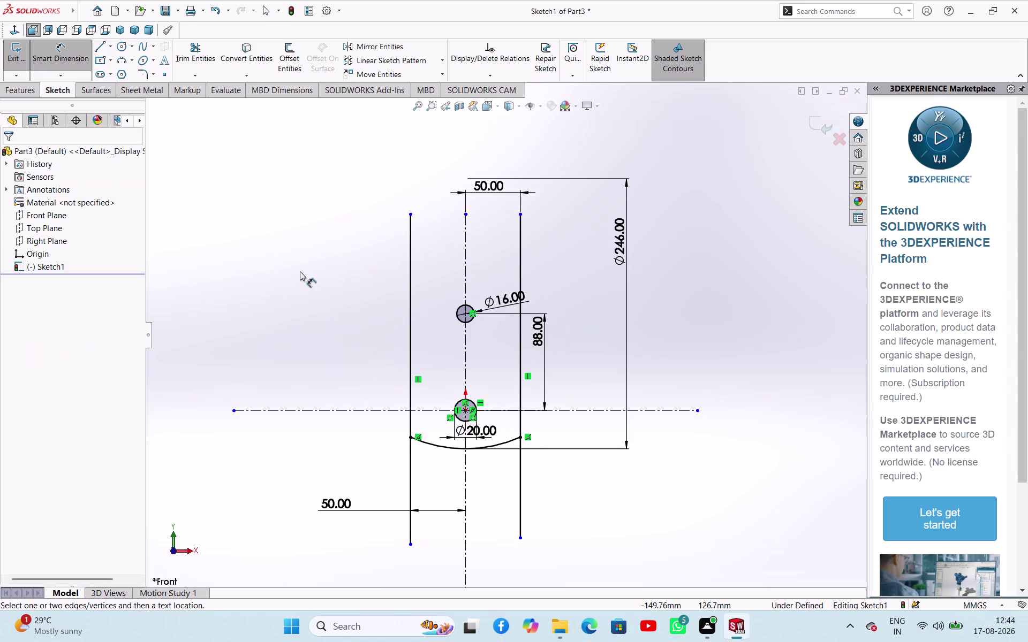
right_drag(292, 263, 365, 293)
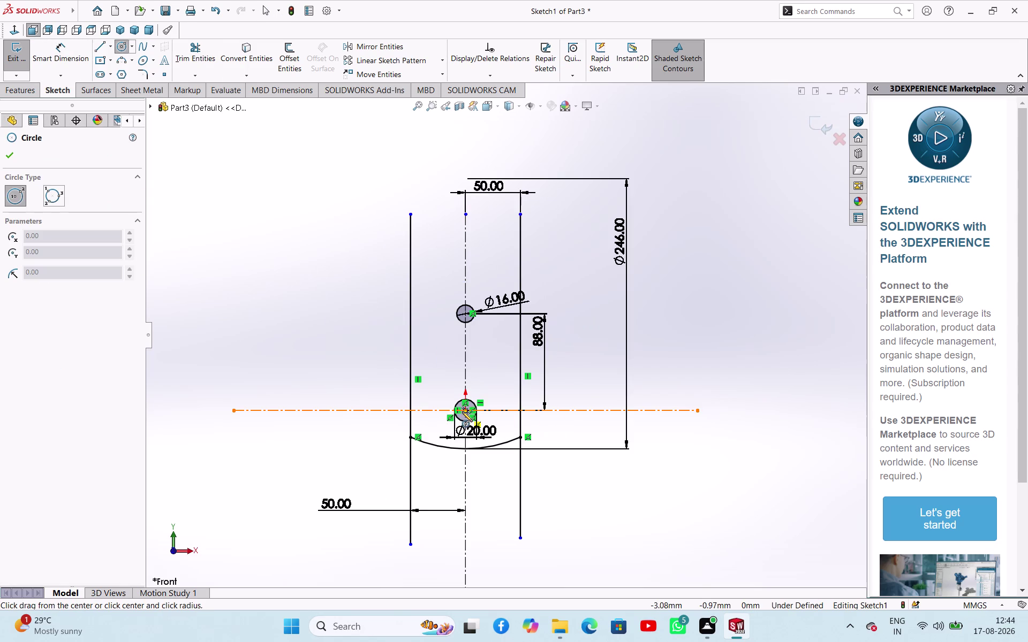
Draw a circle centred on the origin.
click(462, 412)
click(369, 458)
right_drag(281, 297, 285, 278)
right_drag(296, 253, 300, 243)
right_drag(288, 269, 202, 239)
right_drag(218, 240, 269, 171)
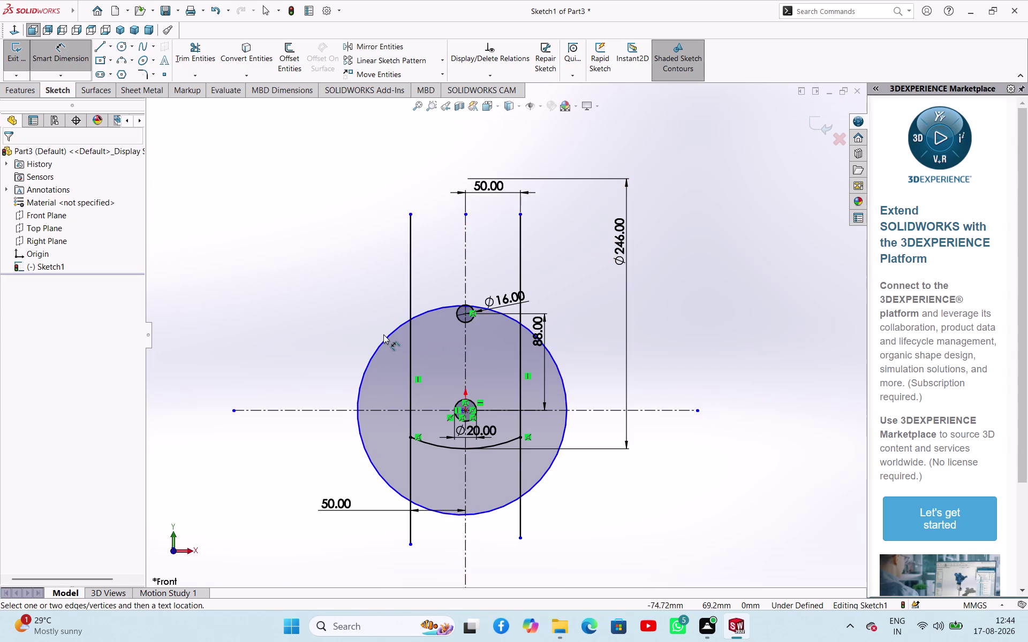
Dimension the origin circle's diameter to 230.
click(383, 339)
click(288, 311)
text(2)
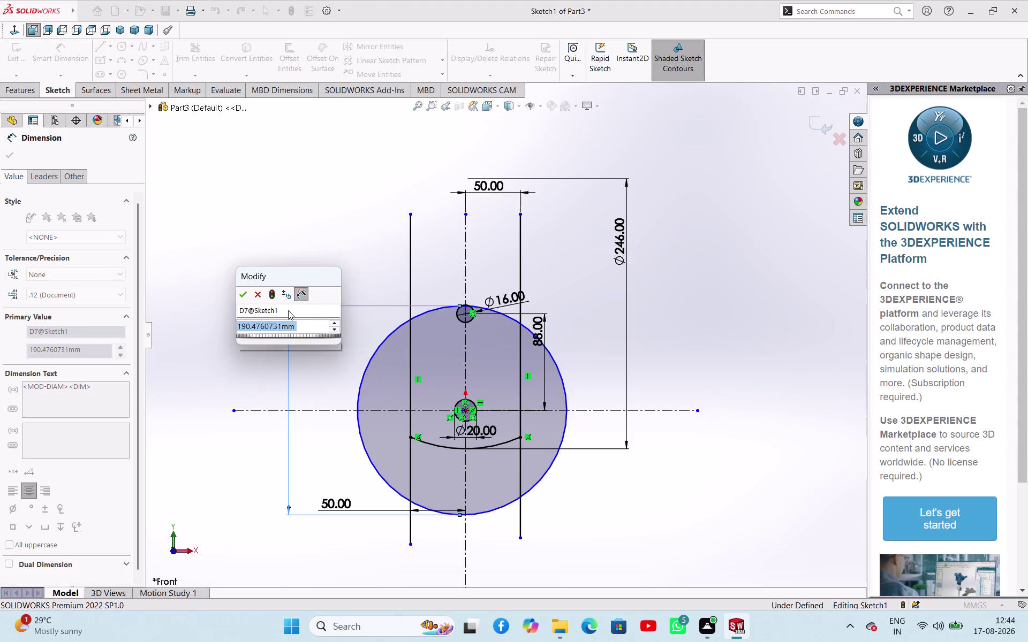
text(30)
key(Return)
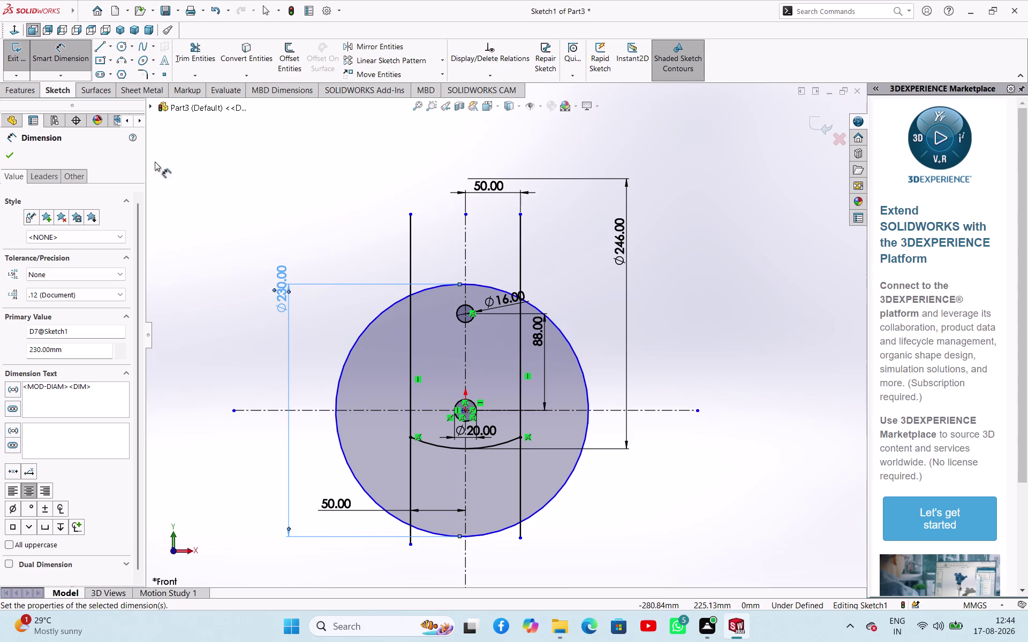
click(12, 156)
click(206, 54)
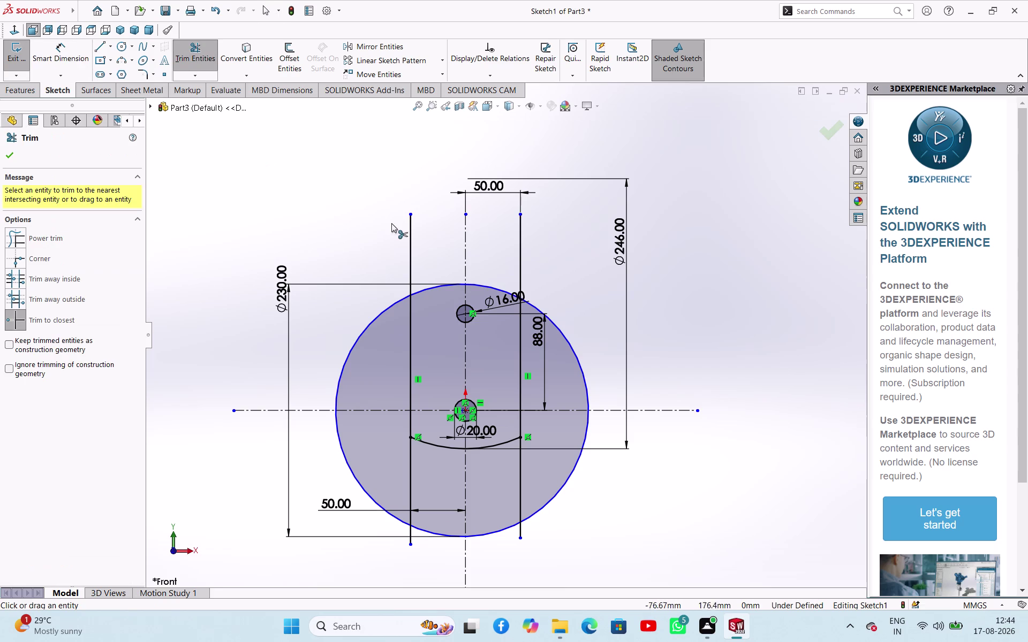
Trim the line ends above the Ø230 circle and its outer pieces beside the lines.
click(411, 240)
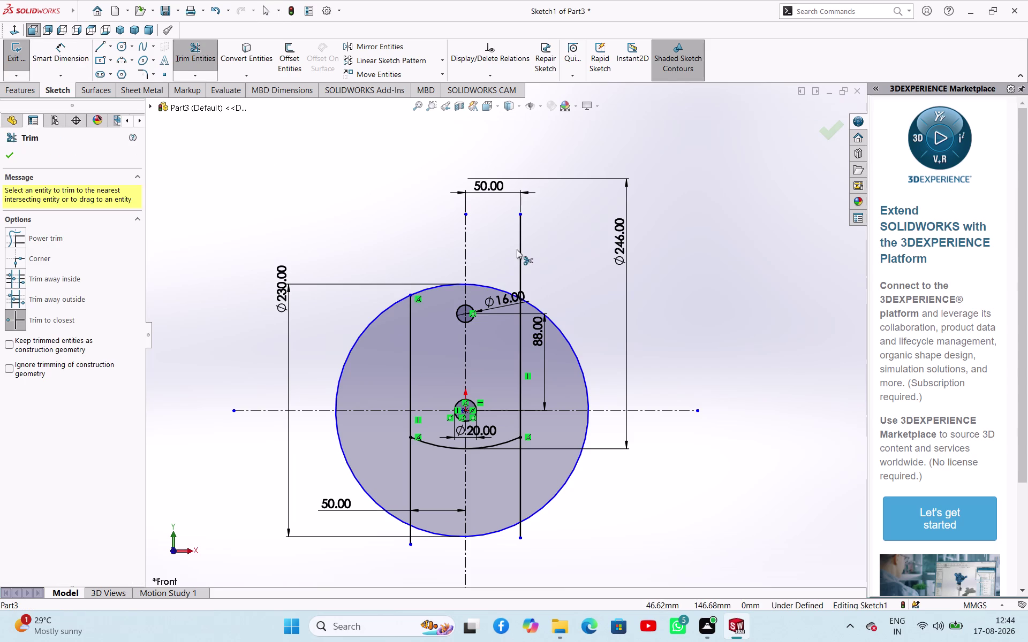
click(522, 249)
click(374, 320)
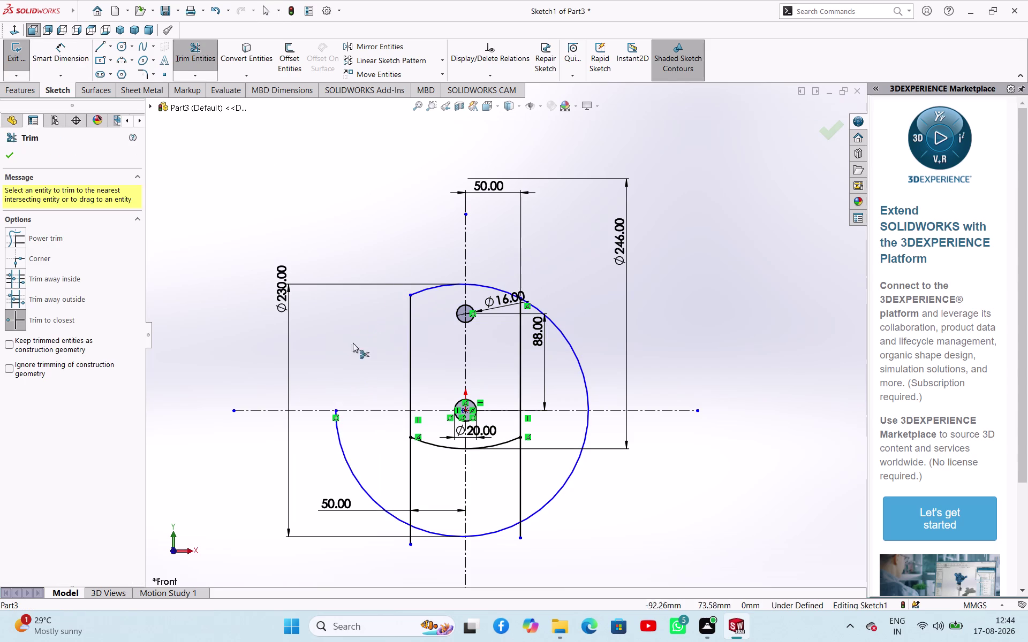
click(341, 451)
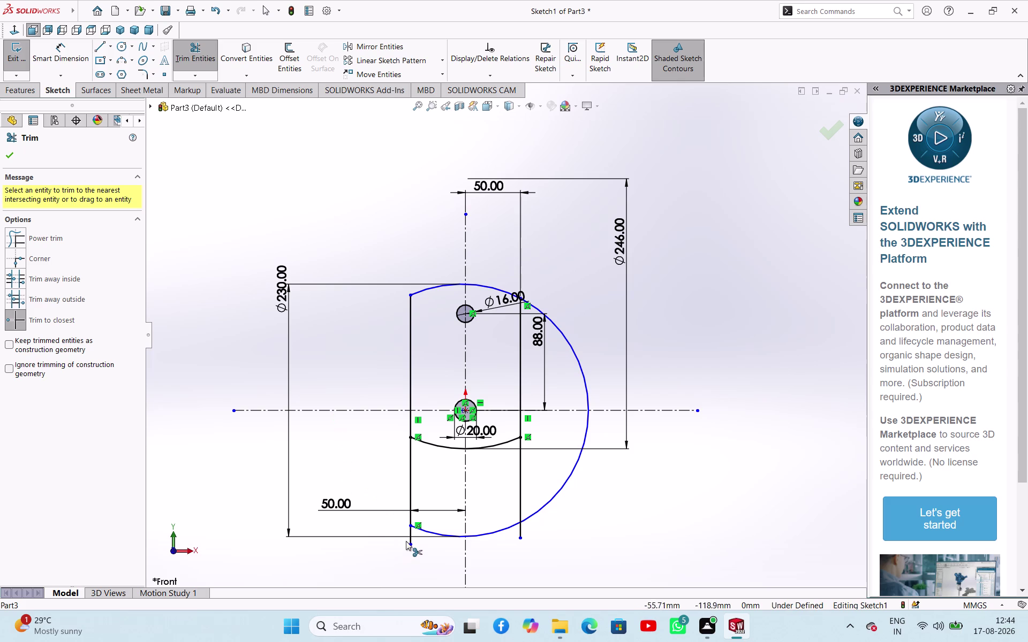
click(409, 536)
click(521, 532)
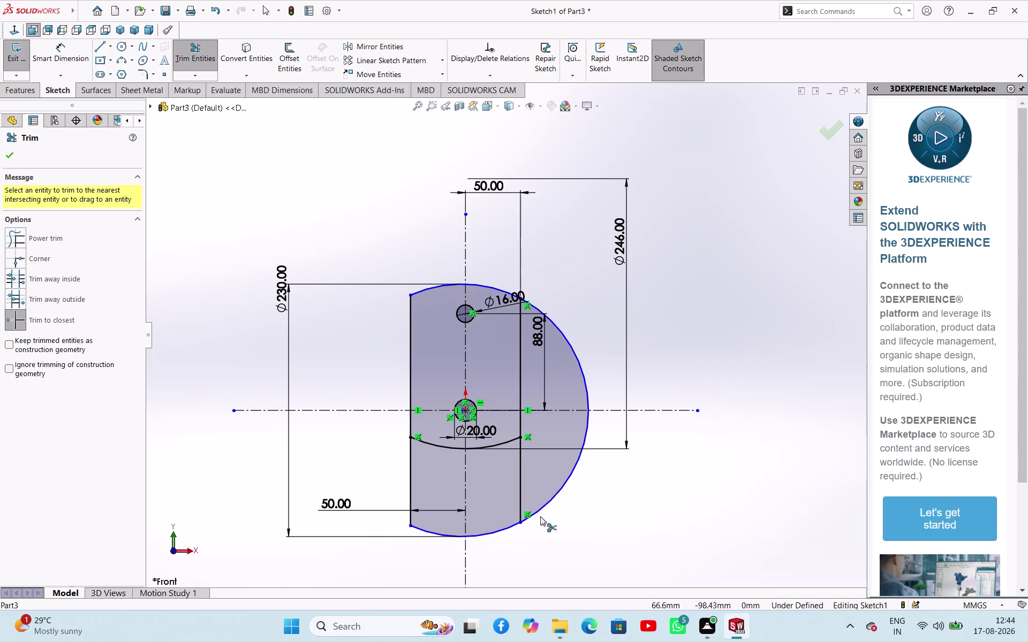
click(567, 478)
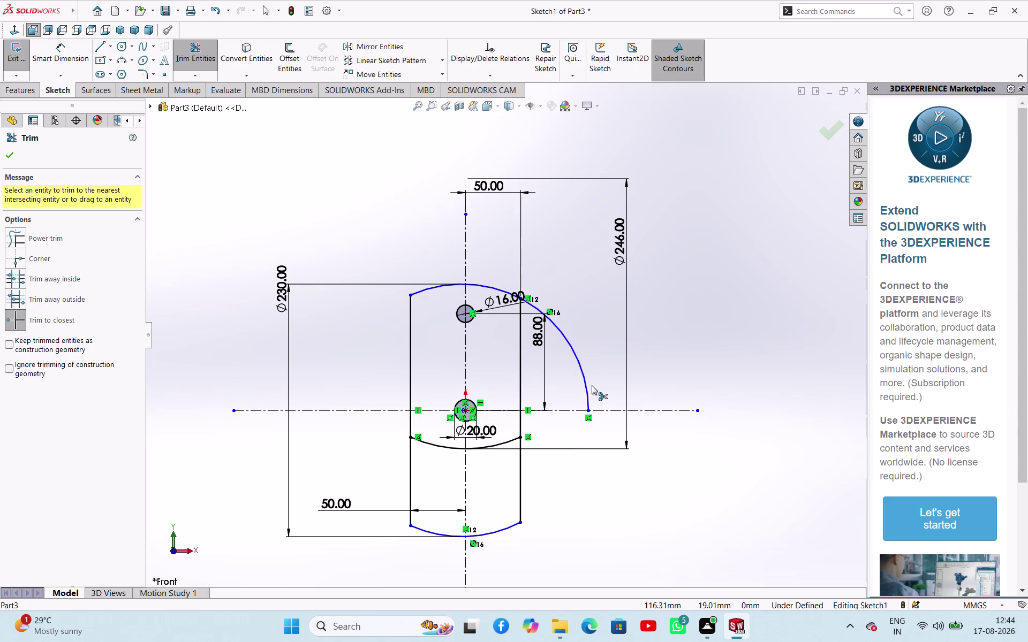
click(587, 379)
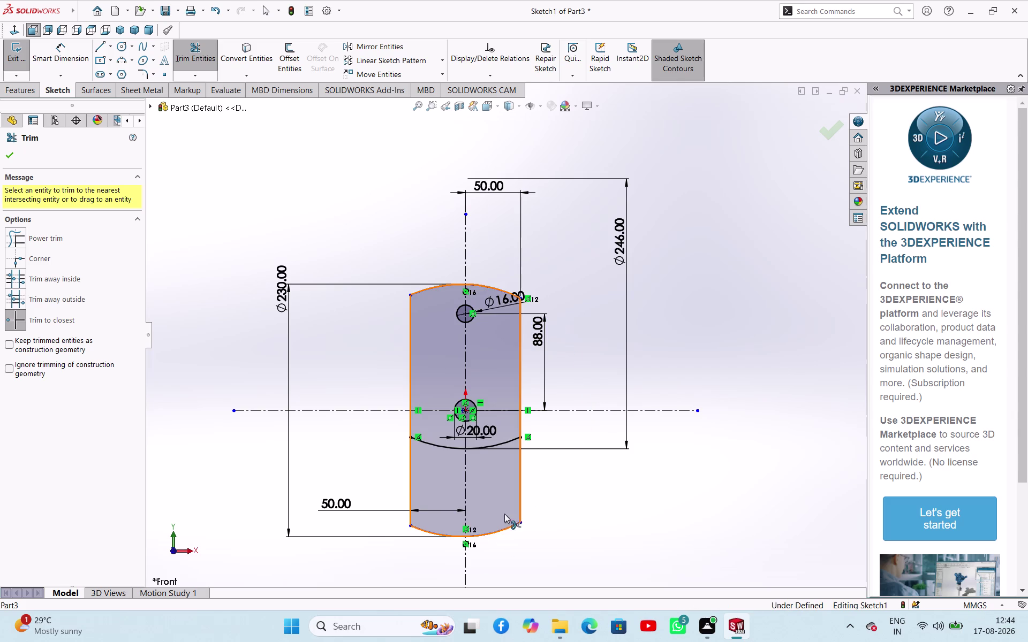
Trim the bottom arc and line ends below the profile, then return to Select.
click(492, 529)
click(494, 532)
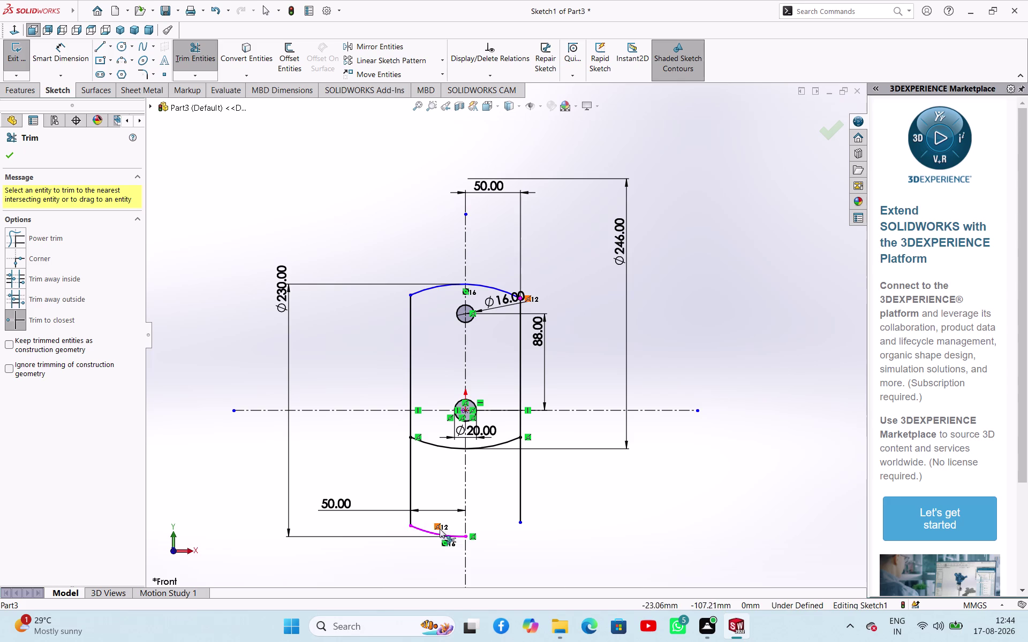
click(438, 533)
click(410, 480)
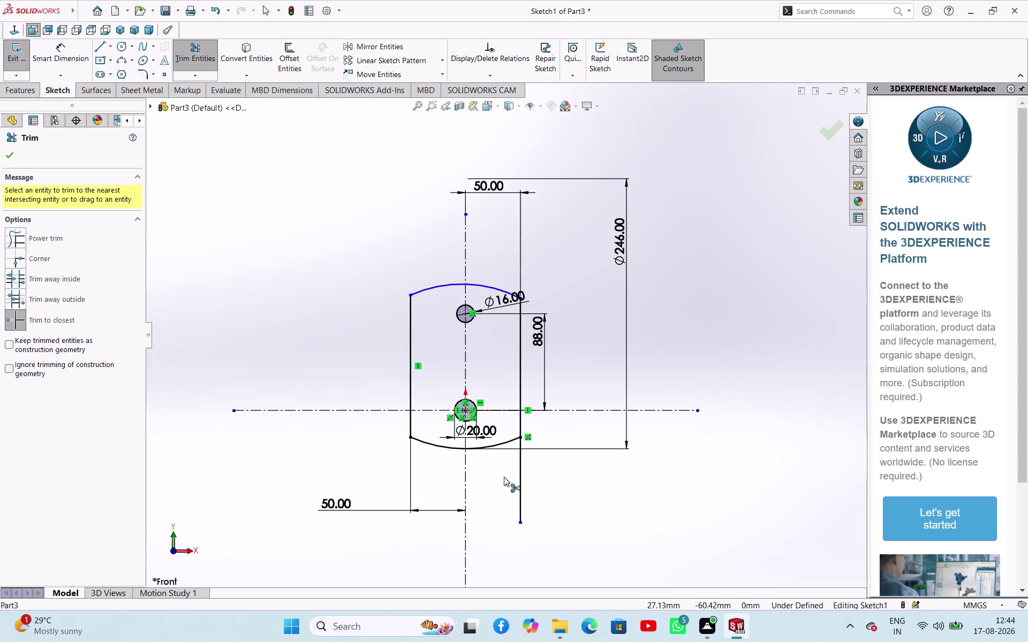
click(520, 479)
right_click(268, 443)
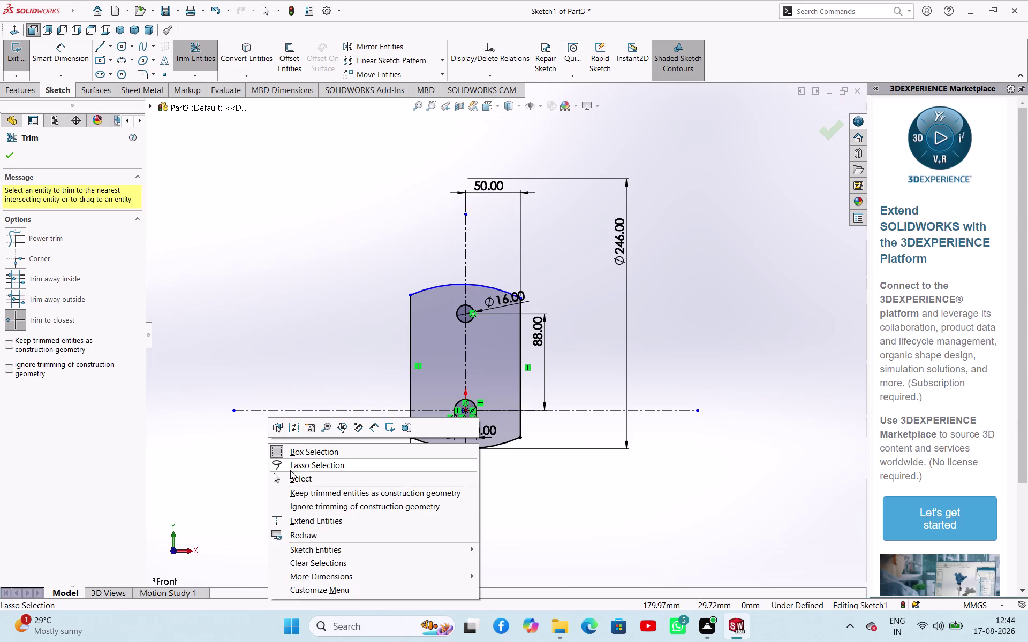
click(290, 481)
scroll(up, 3)
Zoom in and out over the closed profile, then start Smart Dimension.
scroll(down, 3)
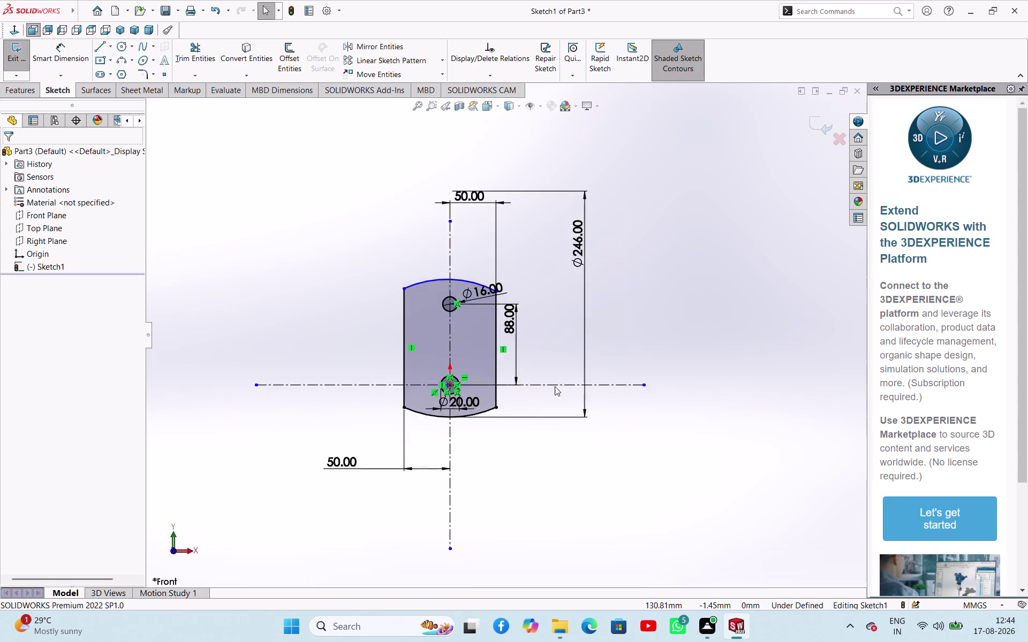
scroll(up, 3)
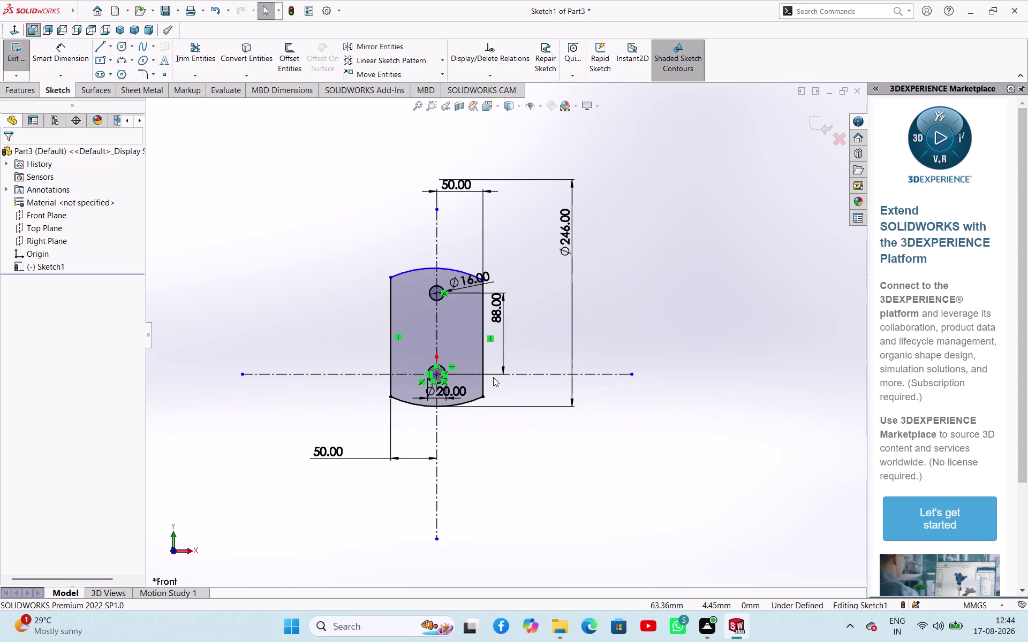
scroll(down, 3)
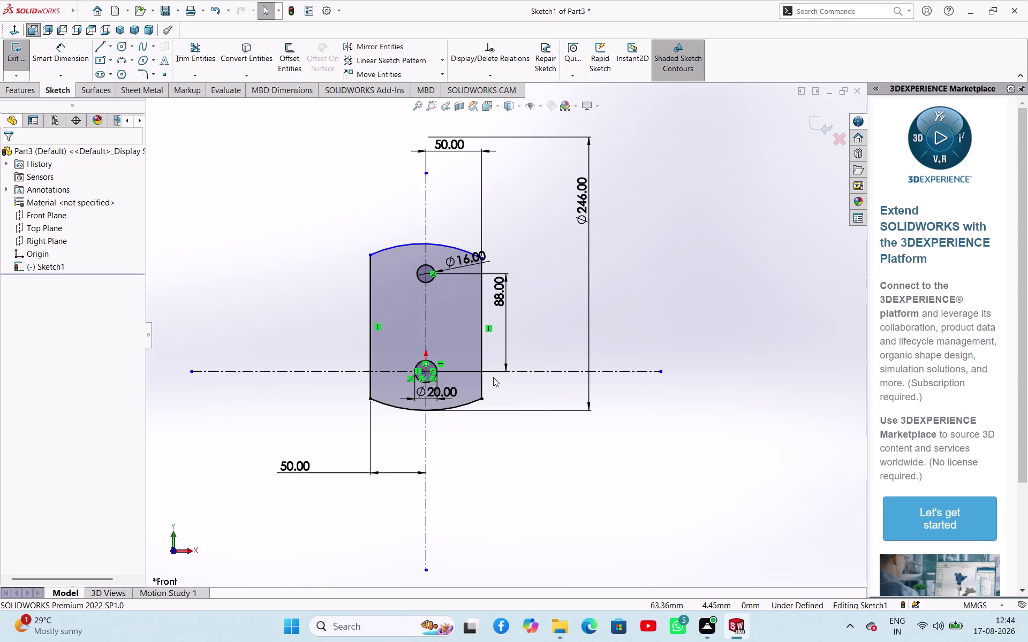
scroll(up, 3)
scroll(down, 3)
scroll(up, 3)
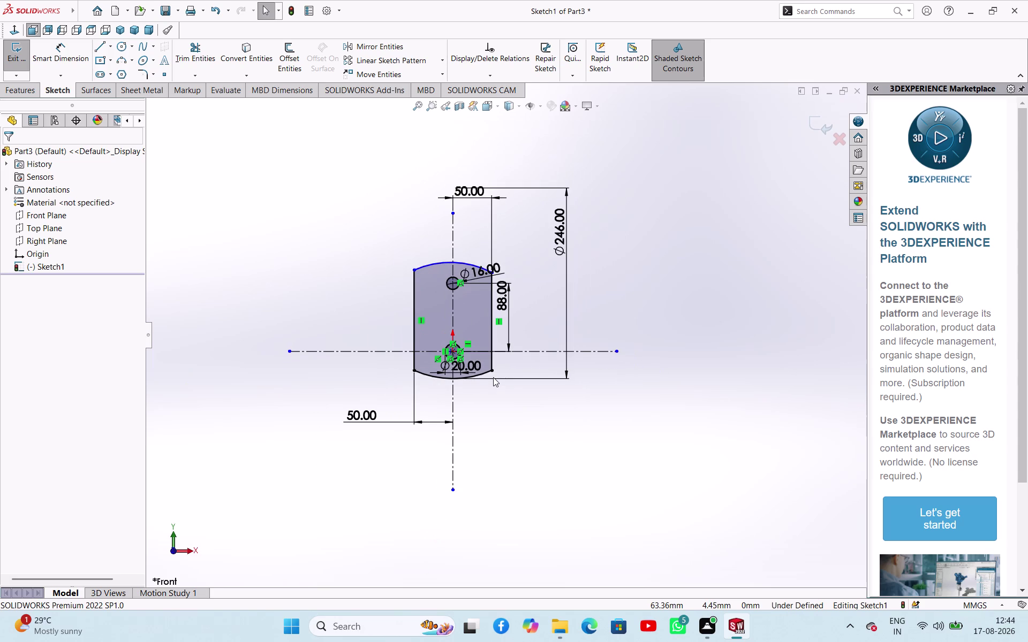
scroll(down, 3)
scroll(up, 3)
scroll(down, 3)
scroll(up, 3)
scroll(down, 3)
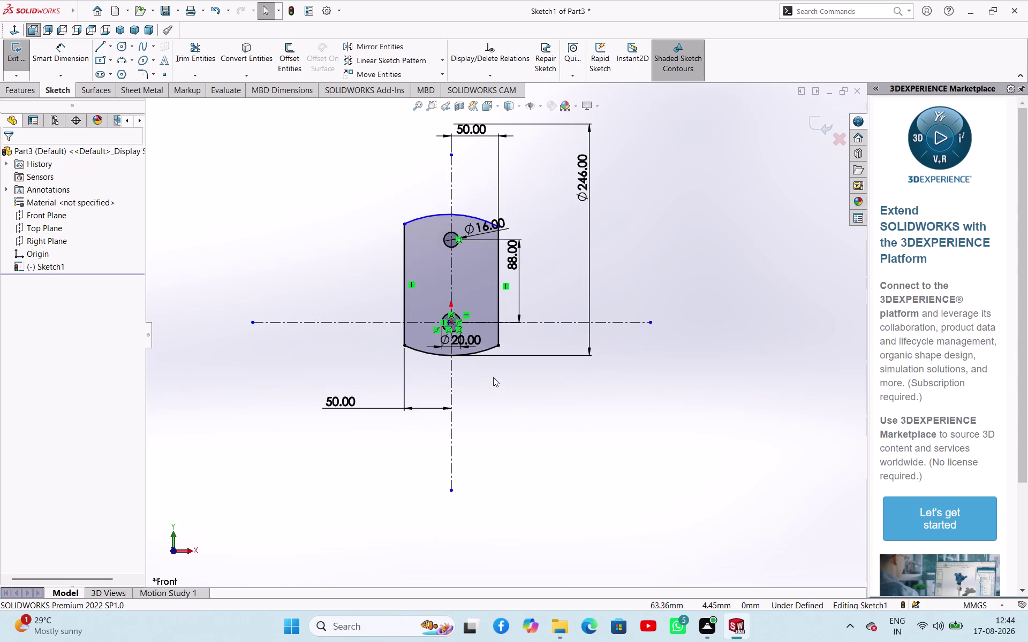
scroll(up, 3)
scroll(down, 3)
scroll(up, 3)
scroll(down, 3)
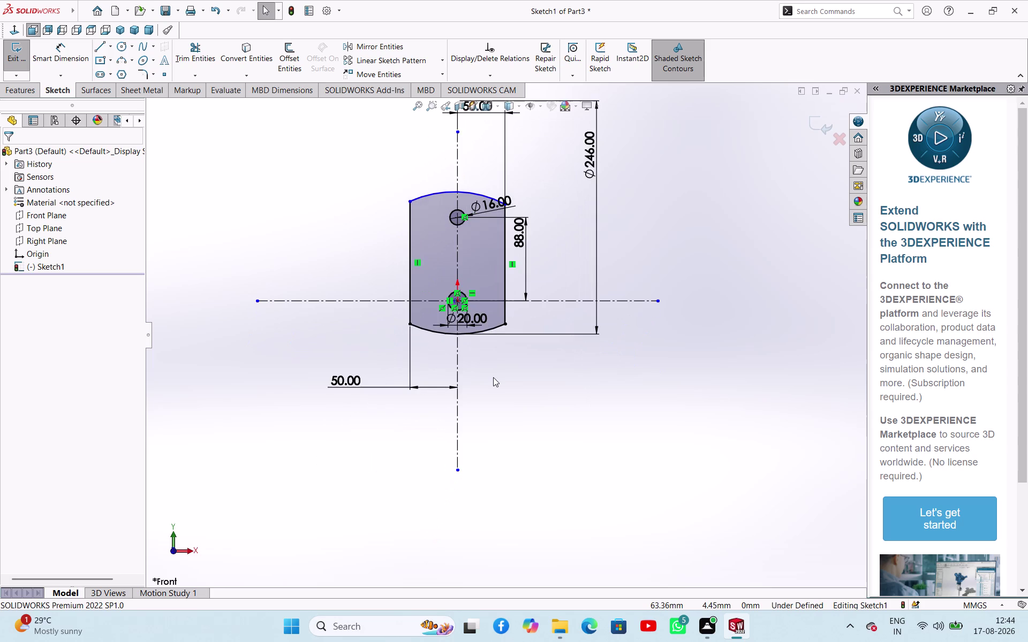
scroll(up, 3)
scroll(down, 3)
scroll(up, 3)
scroll(down, 3)
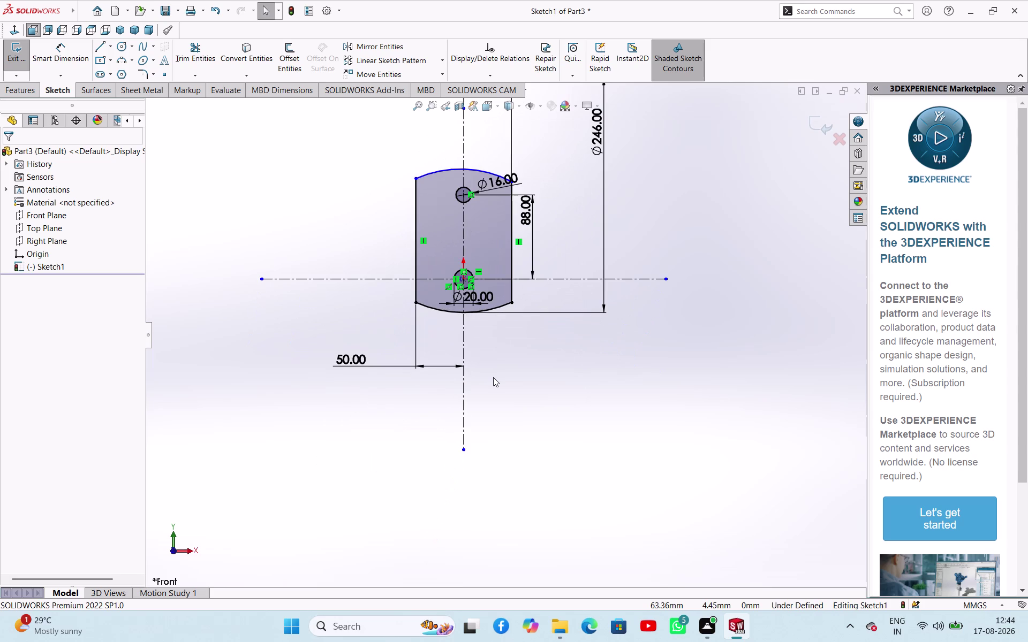
scroll(up, 3)
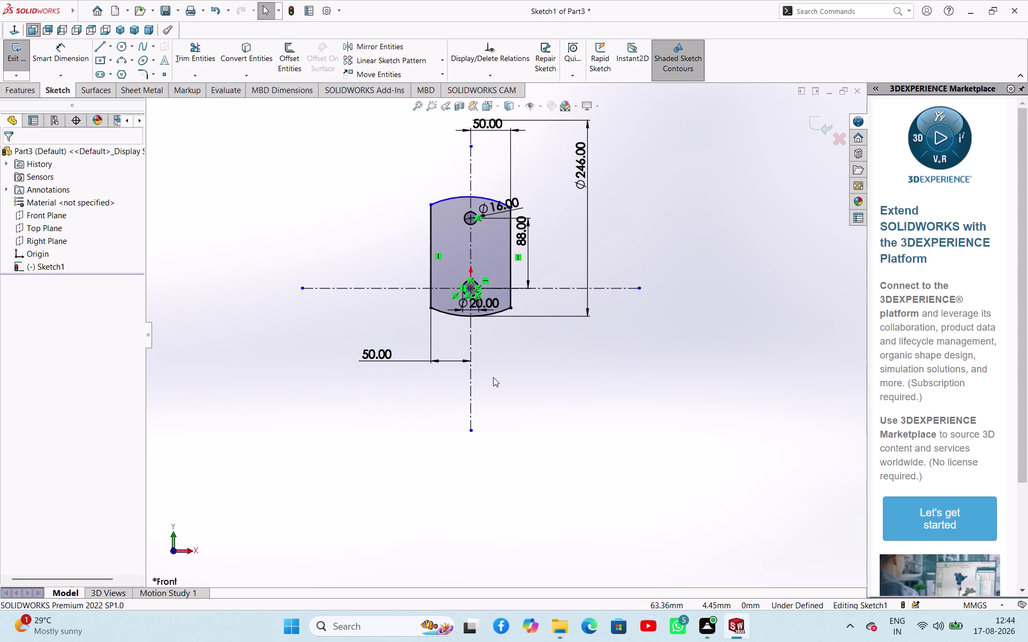
scroll(down, 3)
scroll(up, 3)
scroll(down, 3)
scroll(up, 3)
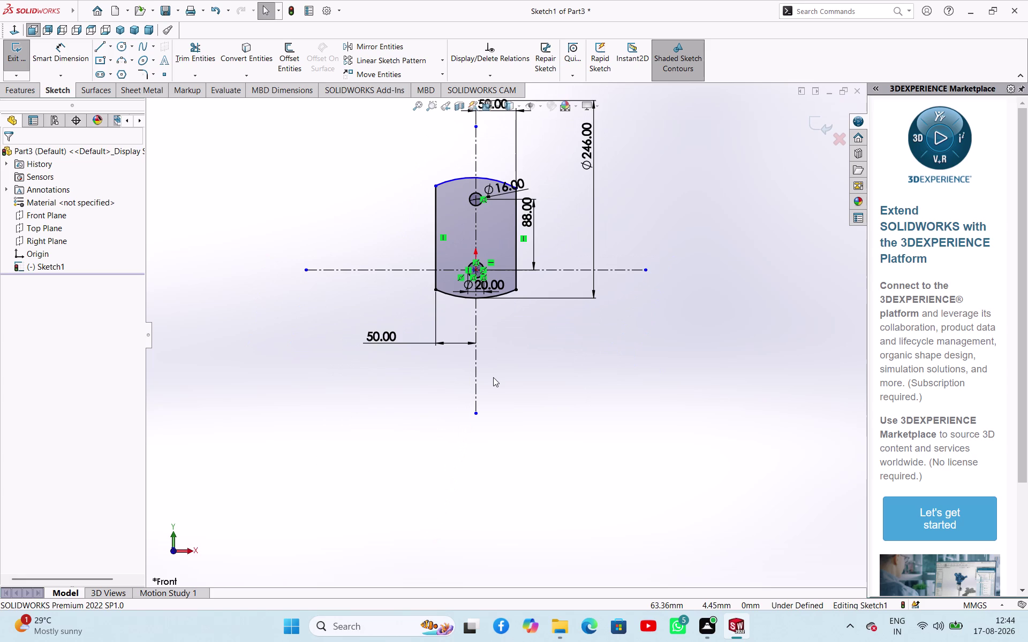
click(537, 375)
right_drag(544, 413, 580, 330)
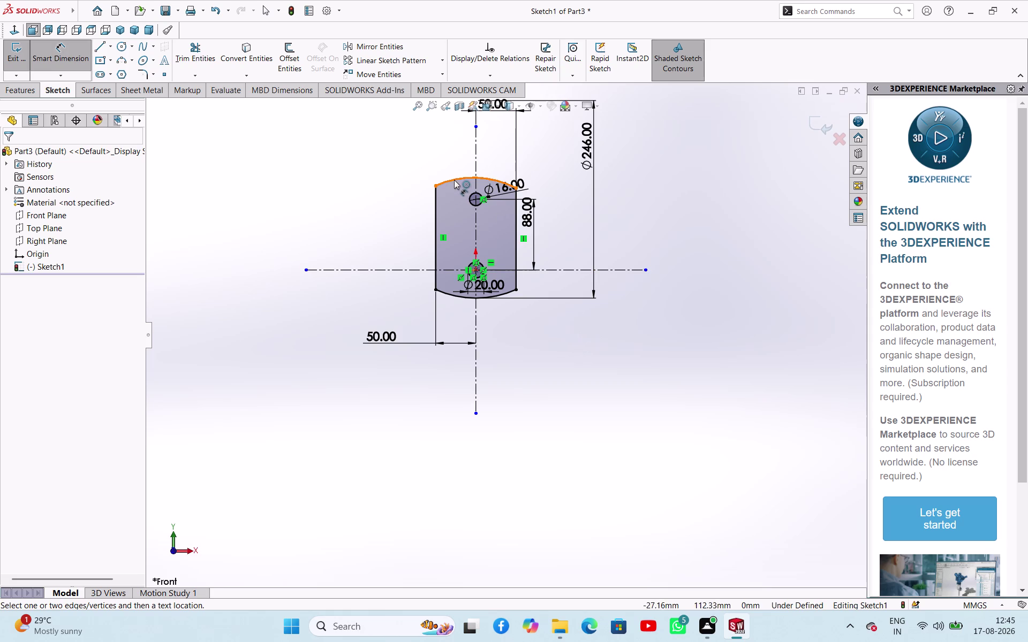
Dimension the curved top edge with a radius of 115.
click(454, 179)
click(377, 174)
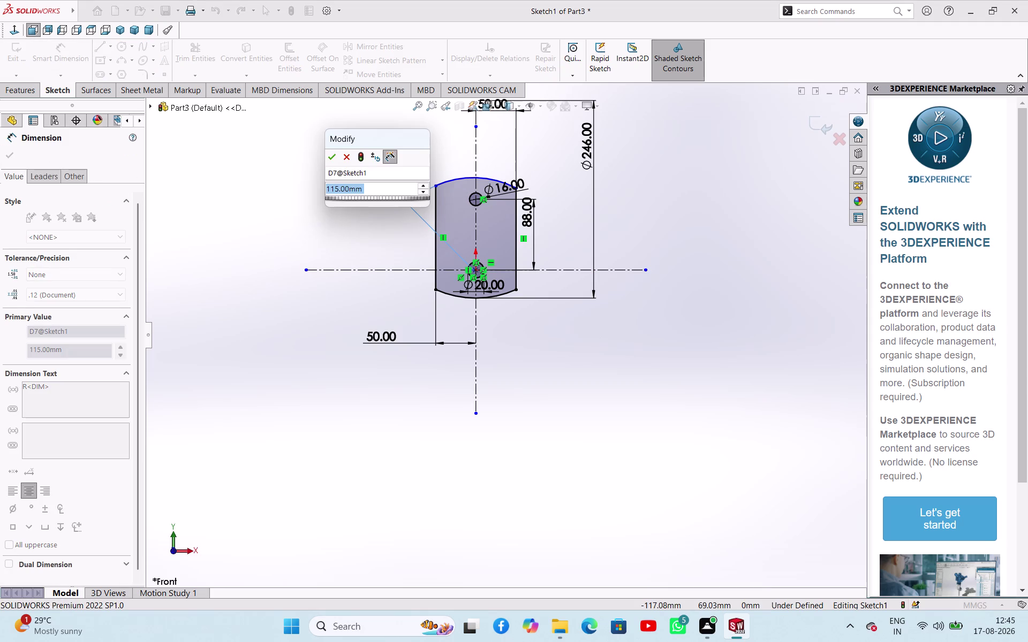
click(334, 162)
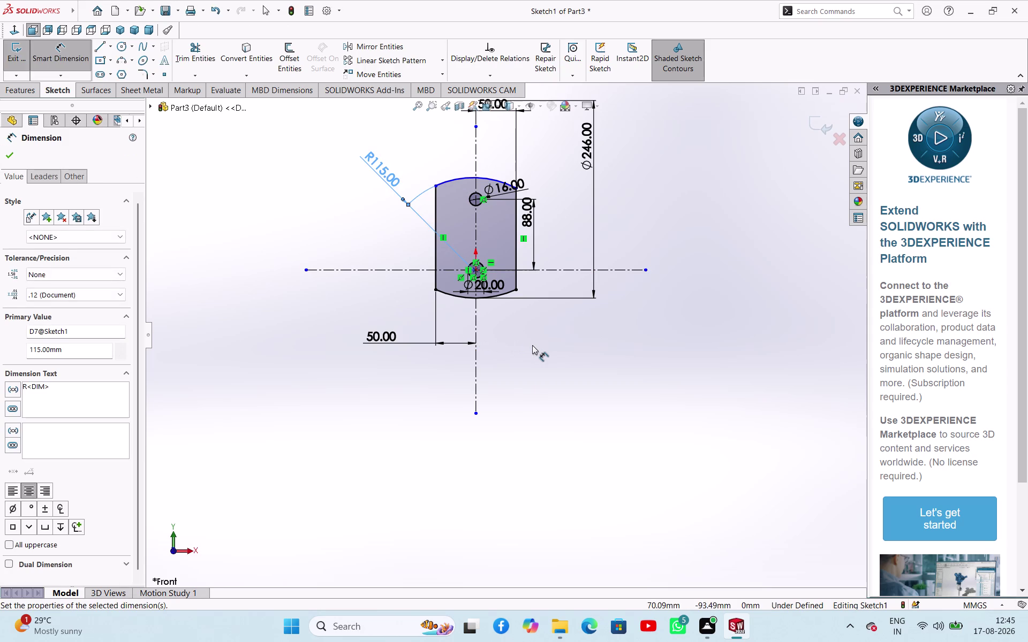
click(532, 345)
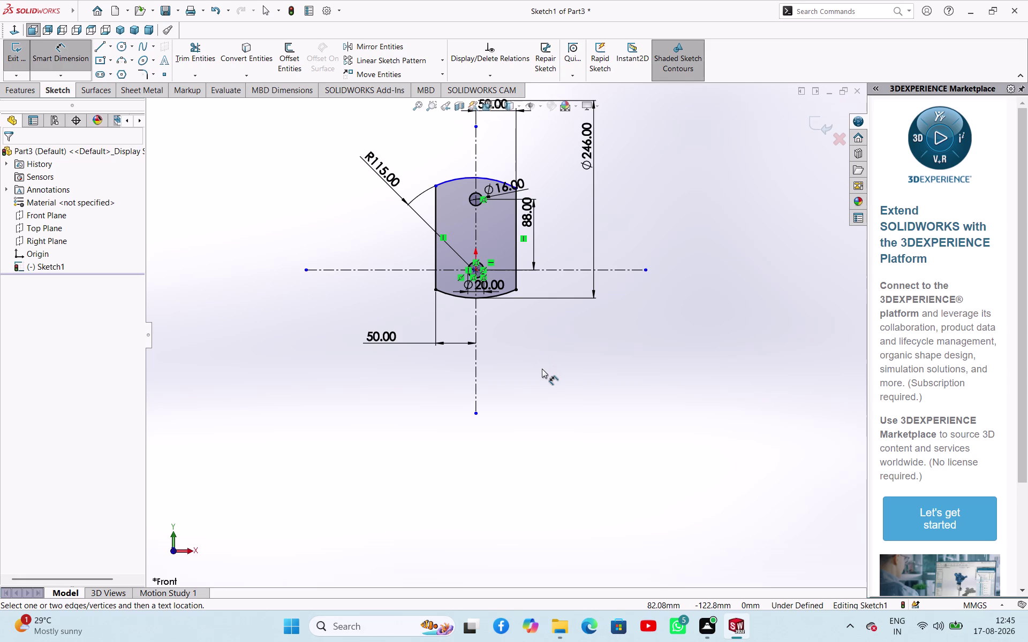
Zoom to review the profile and exit the front sketch.
scroll(up, 3)
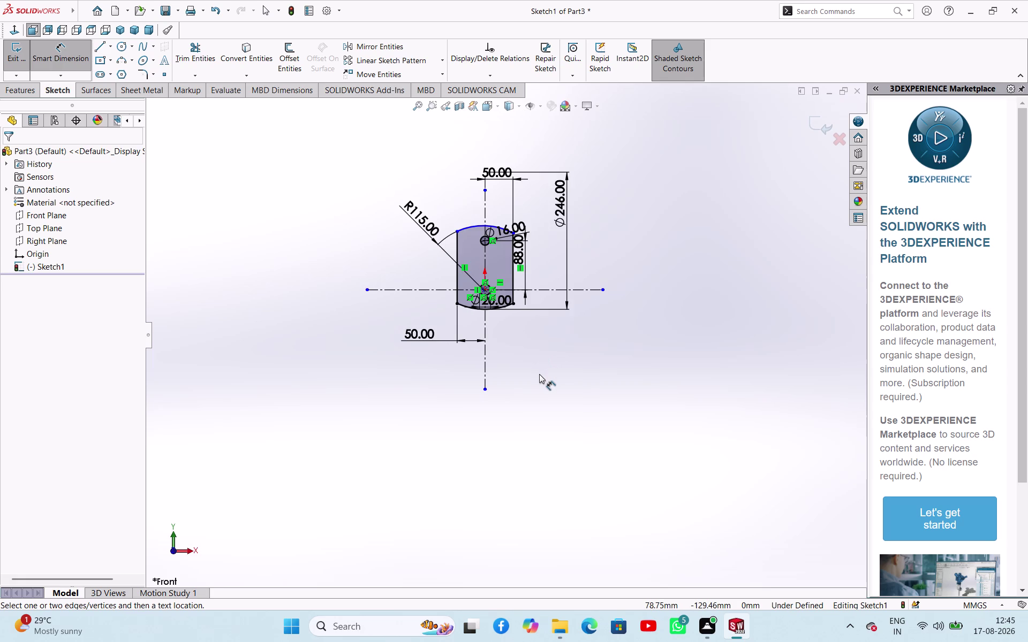
scroll(down, 3)
scroll(up, 3)
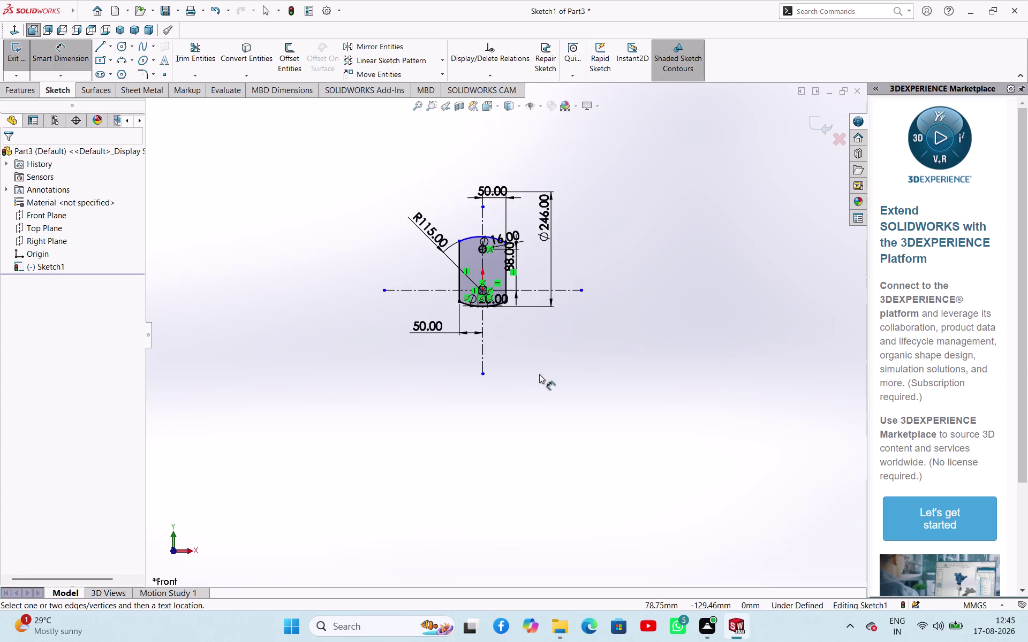
scroll(down, 3)
scroll(up, 3)
scroll(down, 3)
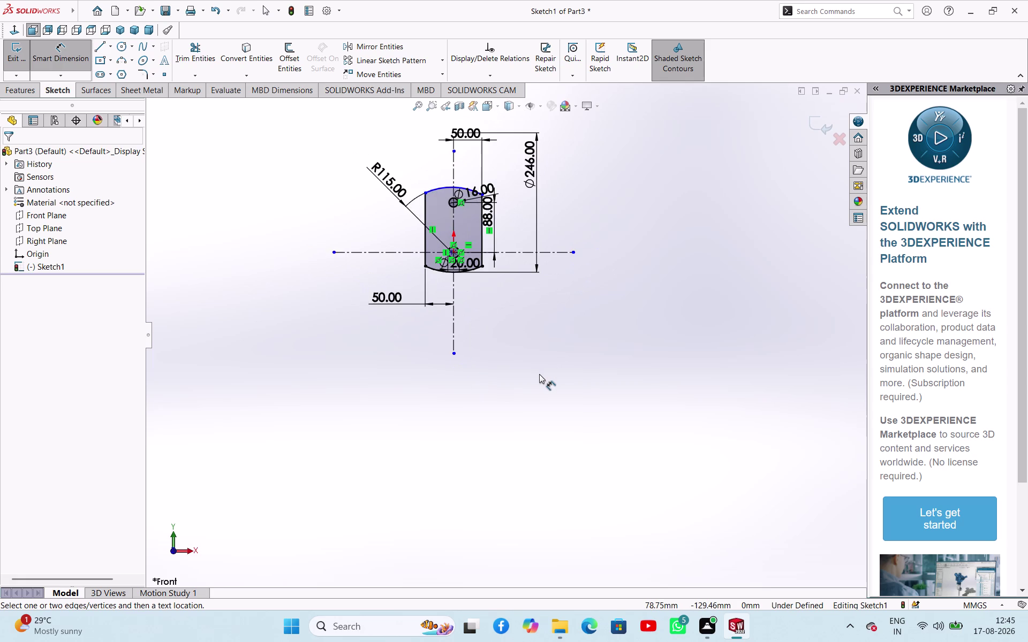
scroll(up, 3)
click(21, 60)
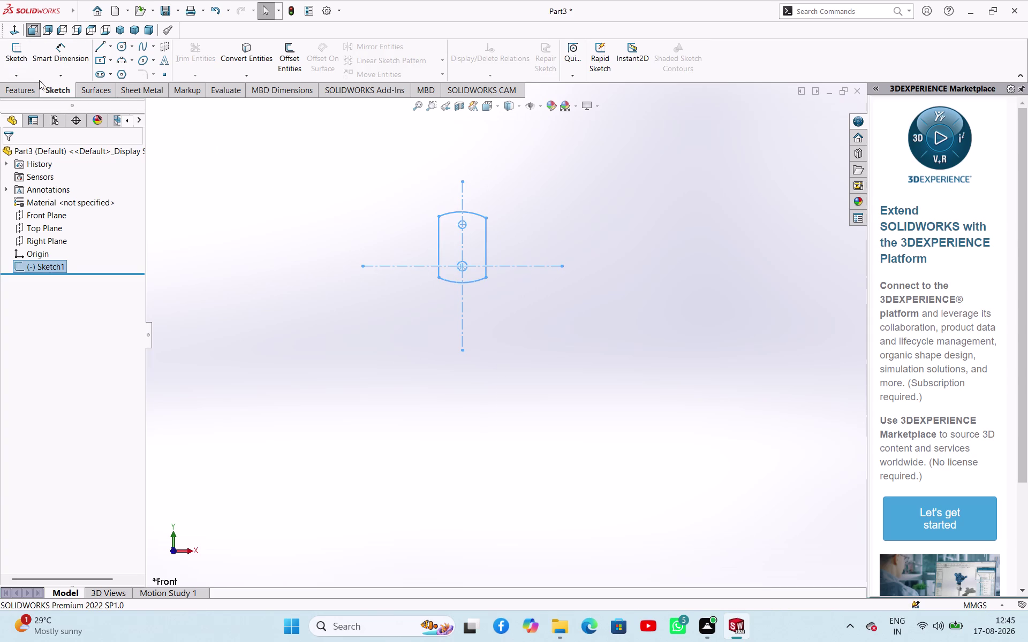
click(34, 90)
Extrude the profile as a Blind 10 mm boss and orbit to view the plate.
click(30, 61)
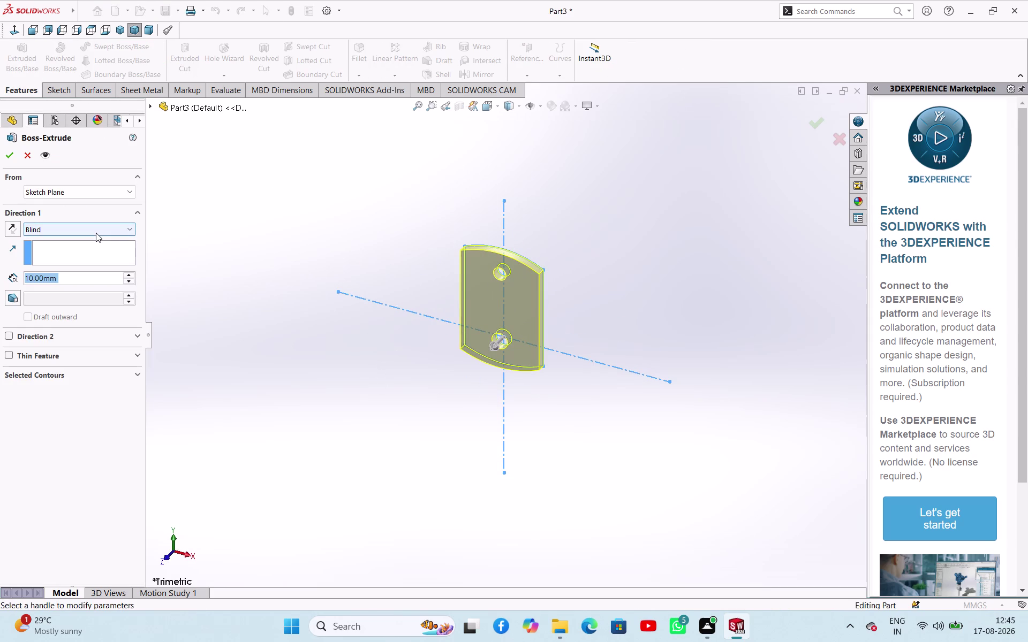
click(64, 227)
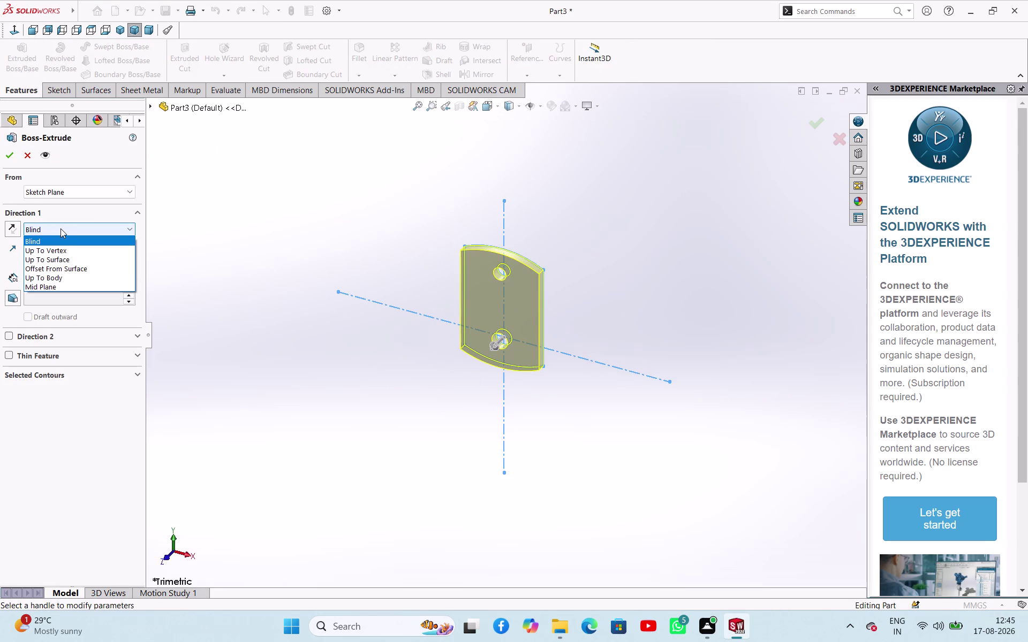
click(58, 227)
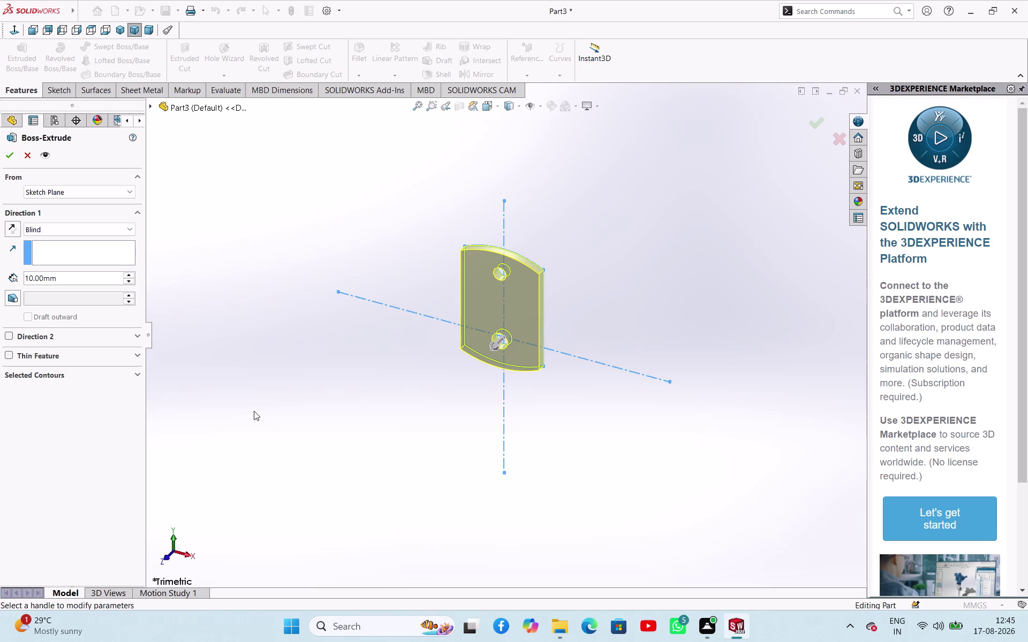
click(12, 152)
click(289, 406)
middle_drag(459, 431, 357, 462)
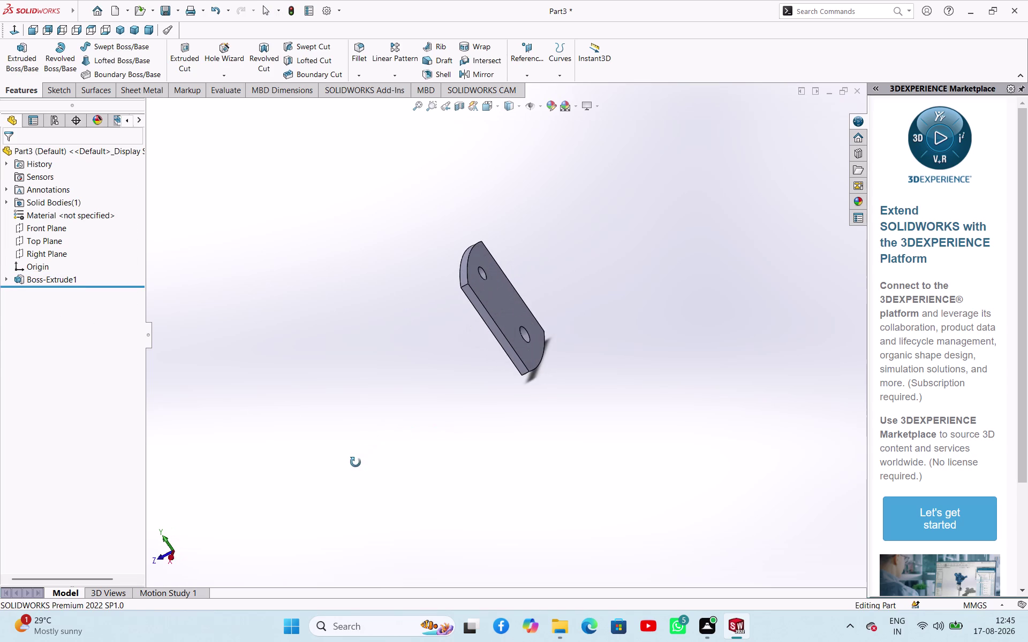
Undo Boss-Extrude1 and Sketch1 so only the default planes and origin remain.
middle_drag(356, 463, 355, 463)
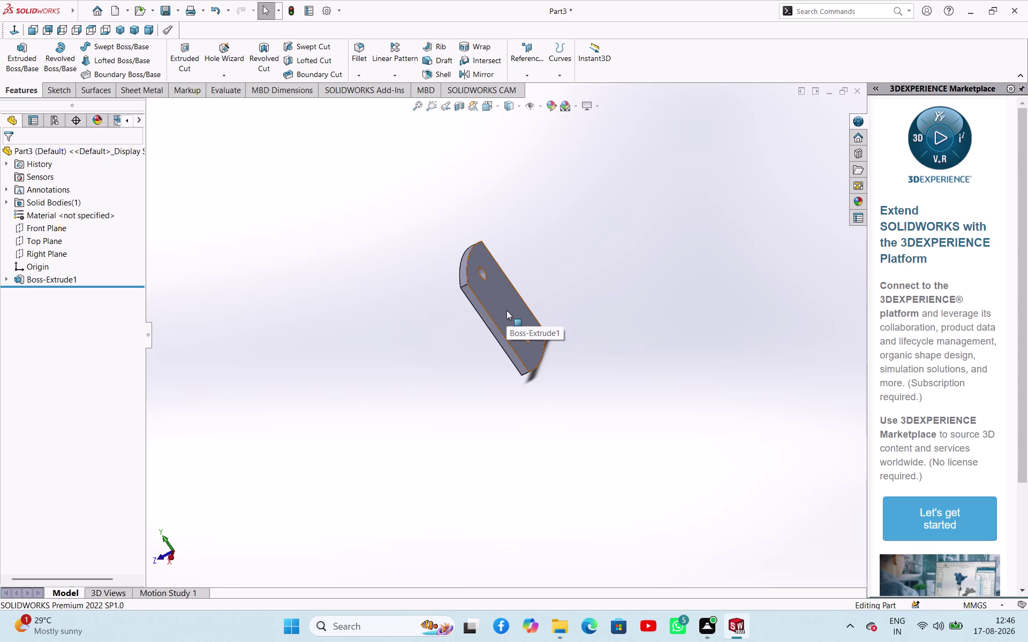
key(z)
key(ctrl+z)
key(ctrl+z)
key(ctrl+z)
key(ctrl+z)
key(ctrl+z)
key(ctrl+z)
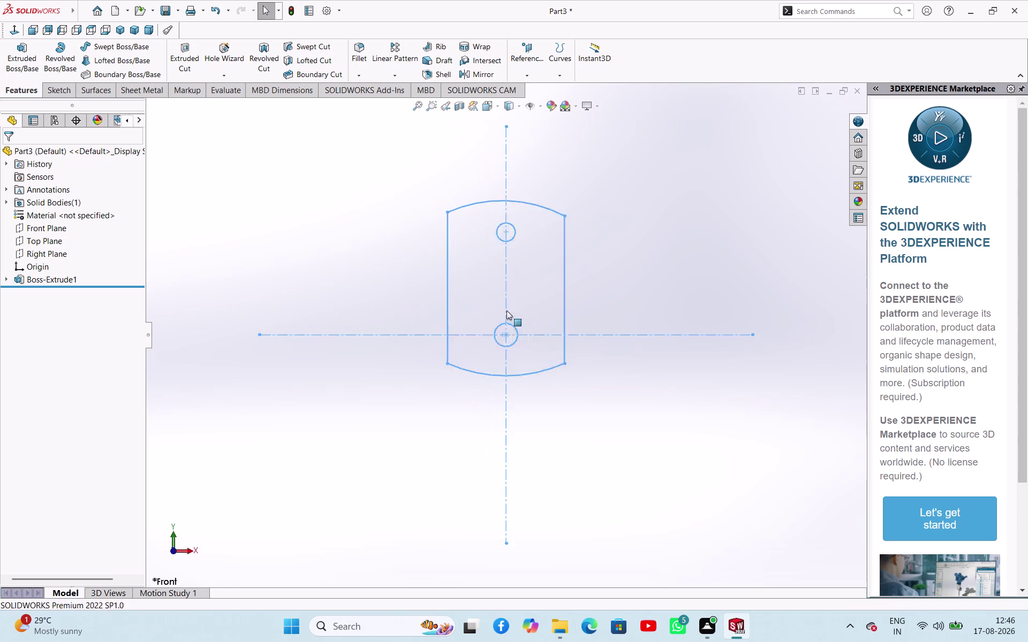
key(ctrl+z)
key(ctrl+z)
key(ctrl+z)
key(ctrl+z)
key(ctrl+z)
key(ctrl+z)
key(ctrl+z)
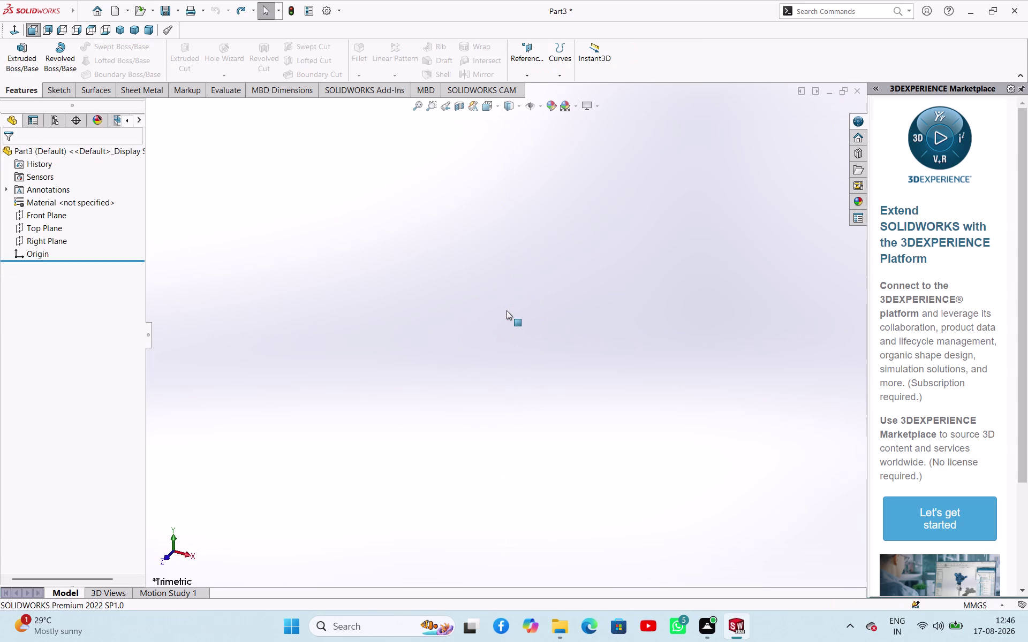
Start a sketch on the Top Plane with a symmetric horizontal centerline through the origin.
click(47, 228)
click(56, 212)
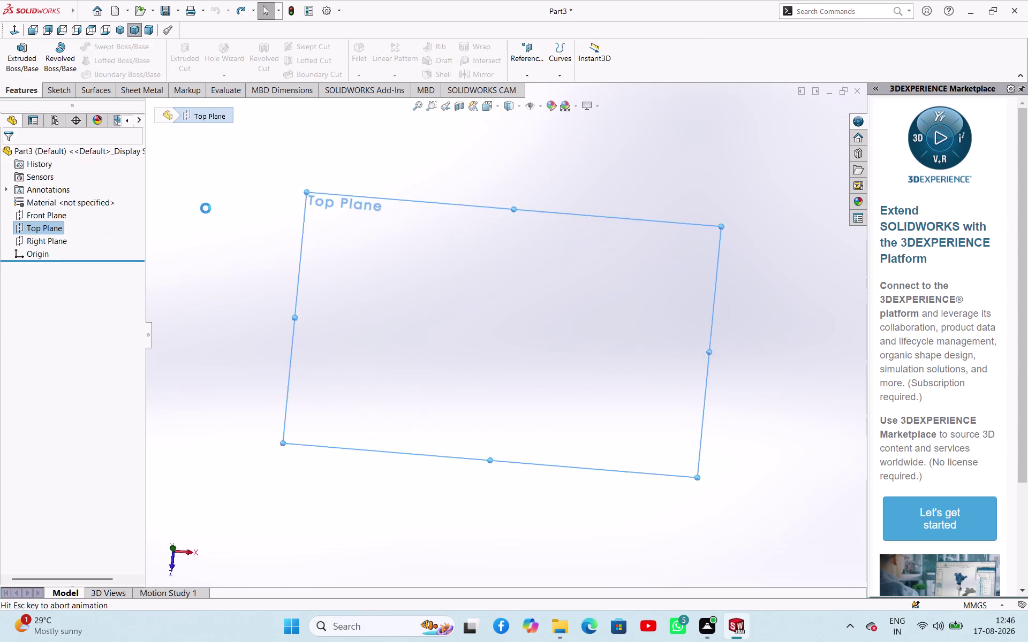
click(205, 208)
click(108, 46)
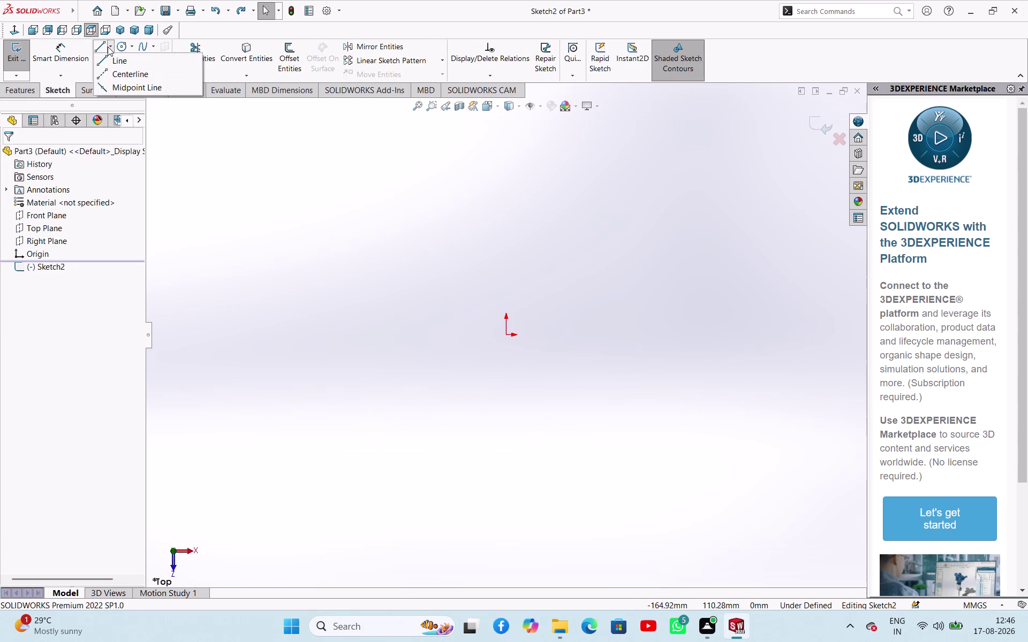
click(117, 74)
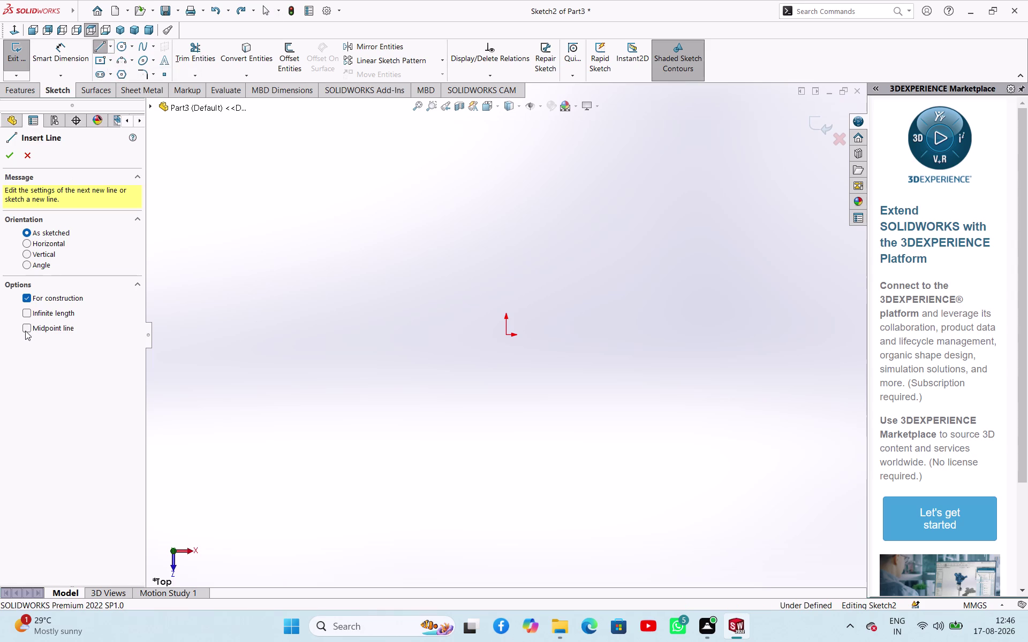
click(25, 330)
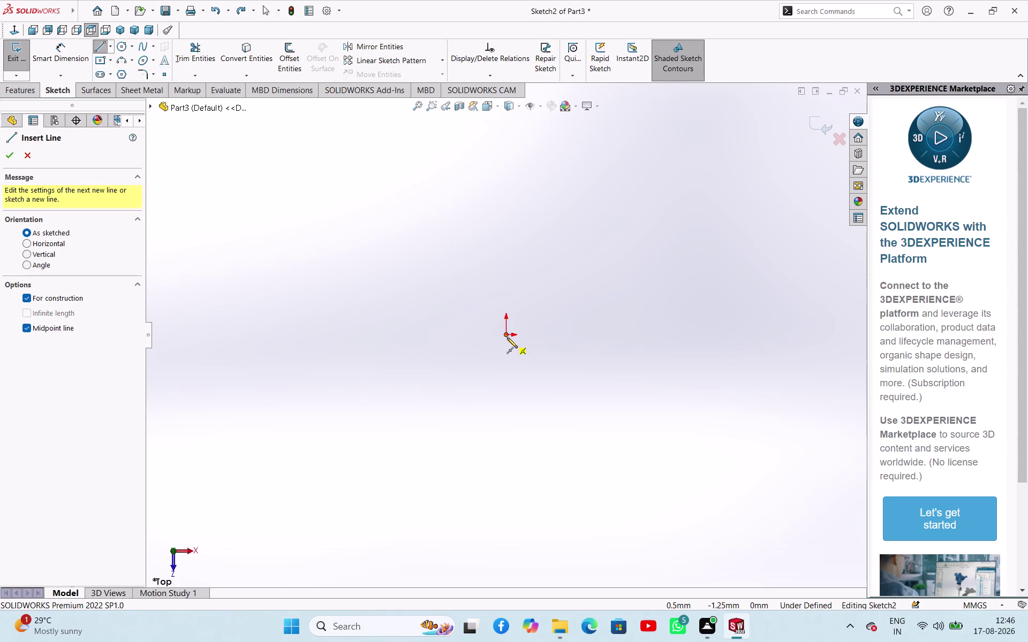
click(507, 338)
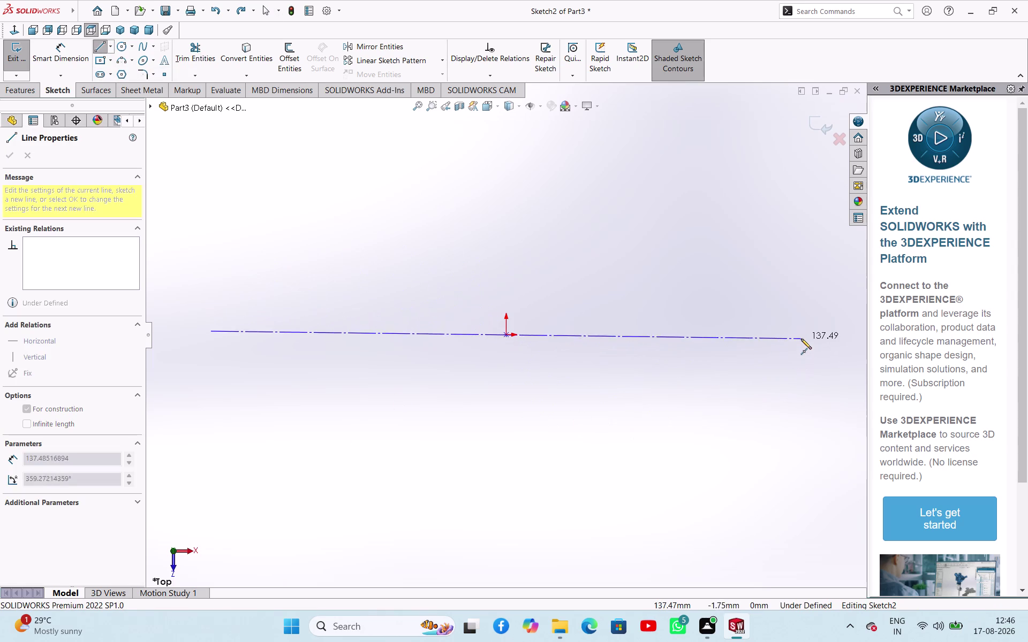
click(801, 337)
right_click(586, 421)
click(617, 429)
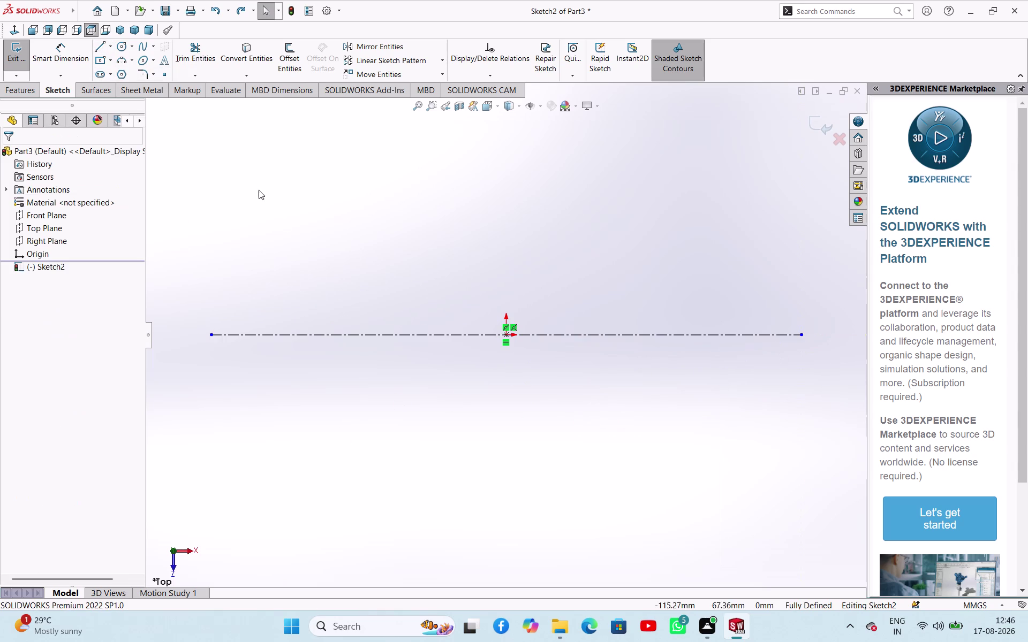
Add a symmetric vertical centerline crossing the origin.
click(109, 50)
click(118, 71)
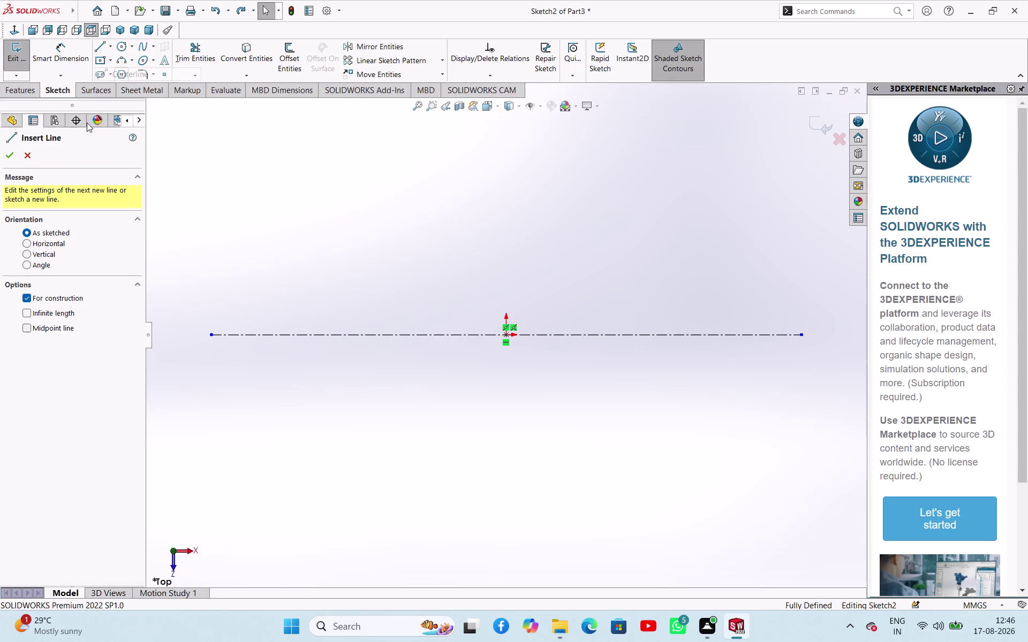
click(27, 331)
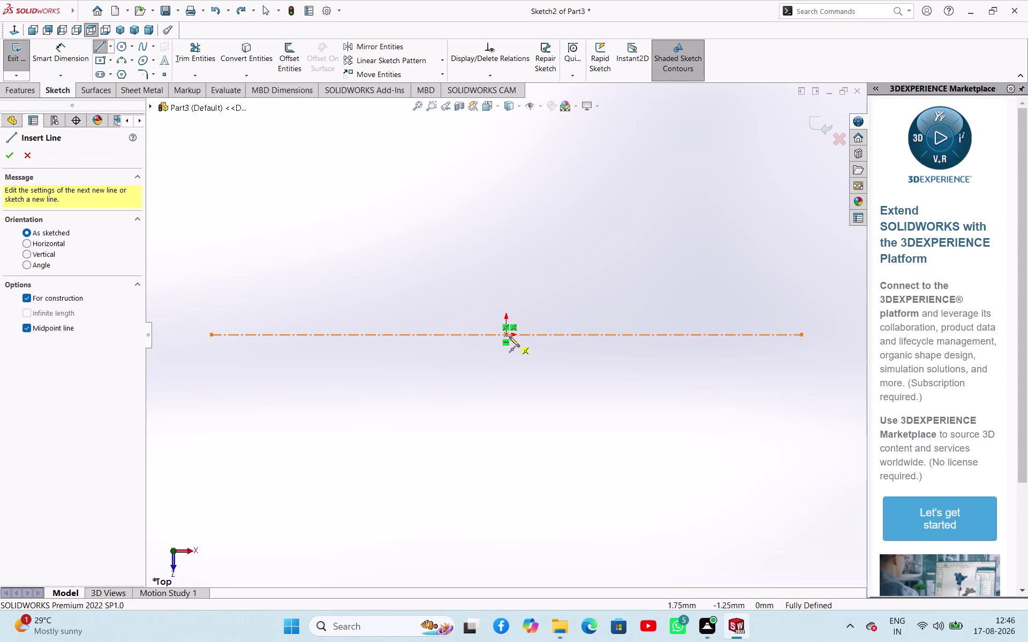
click(508, 337)
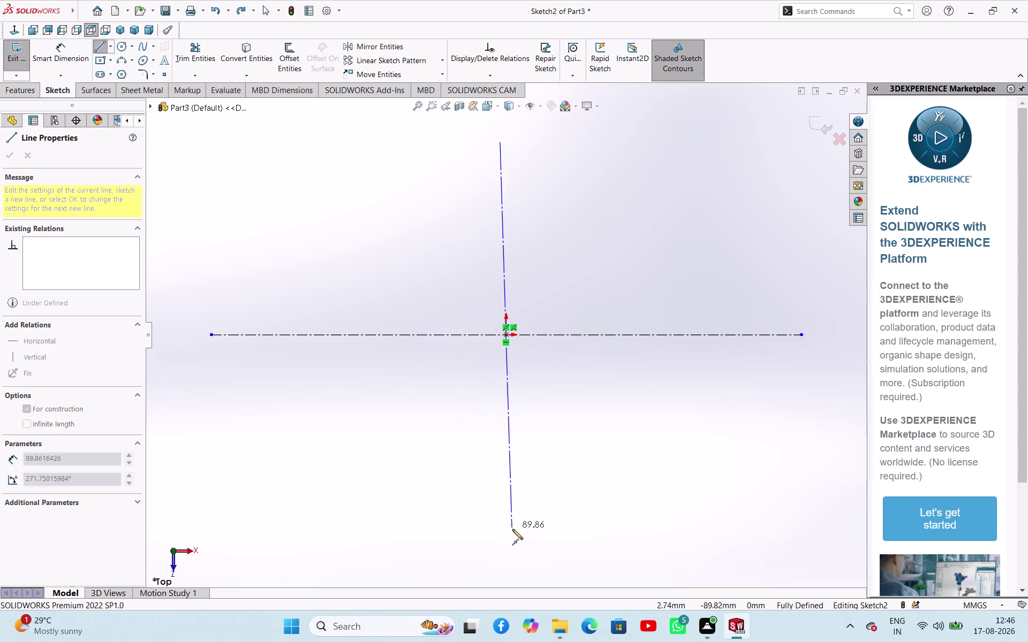
click(508, 535)
right_click(560, 429)
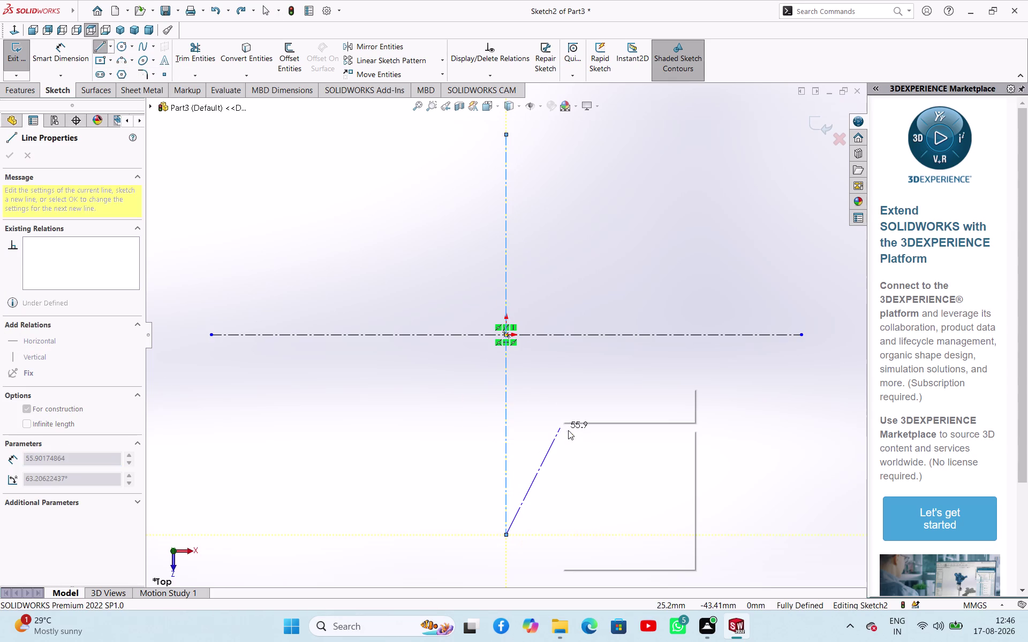
click(575, 438)
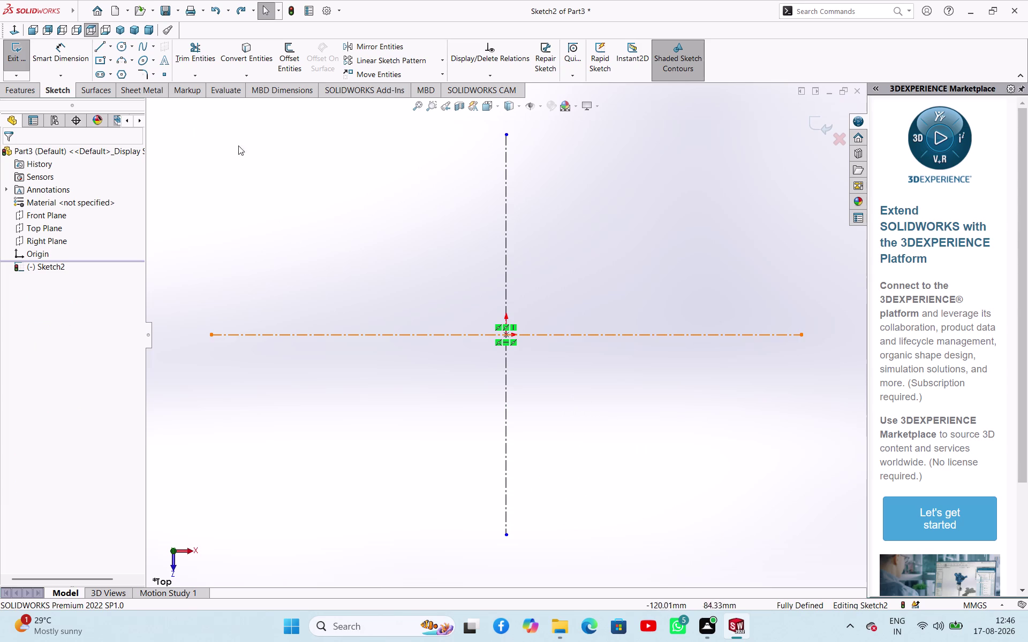
click(121, 47)
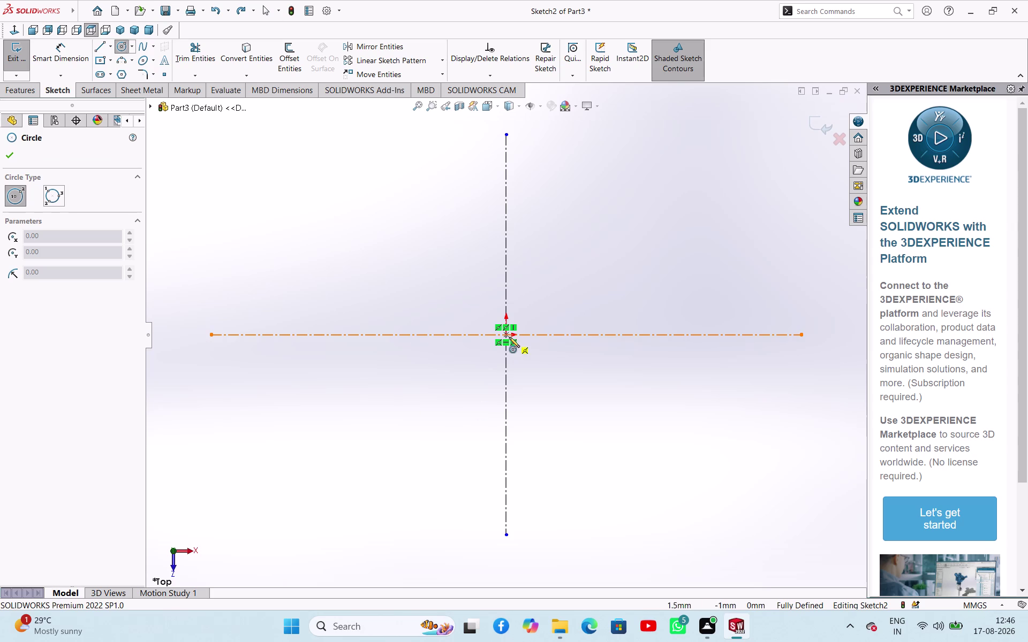
Draw two concentric circles centred on the origin.
drag(508, 335, 513, 342)
click(530, 361)
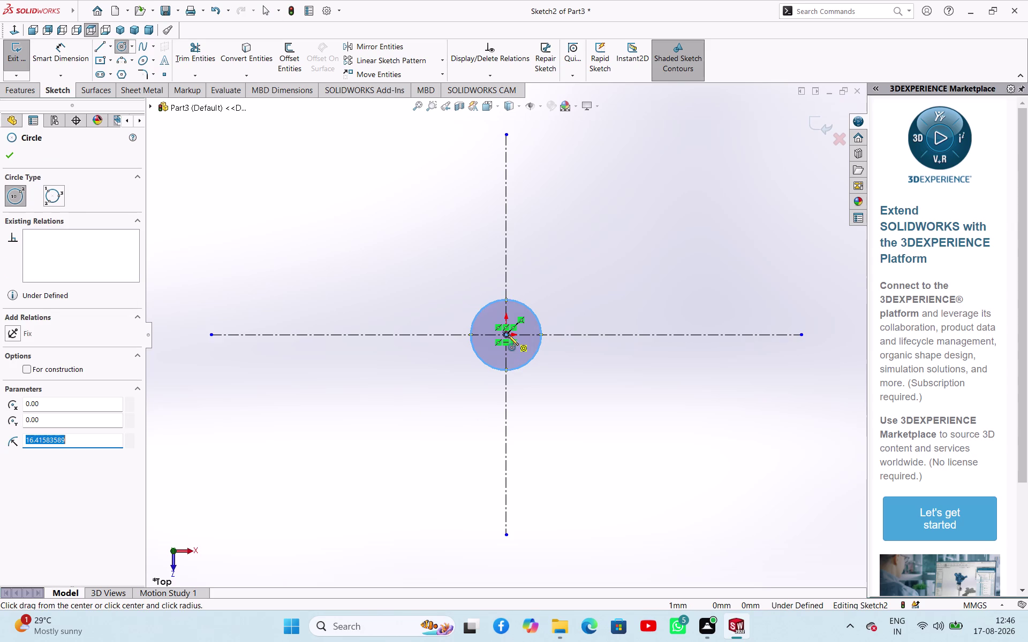
click(507, 335)
click(539, 375)
right_click(607, 373)
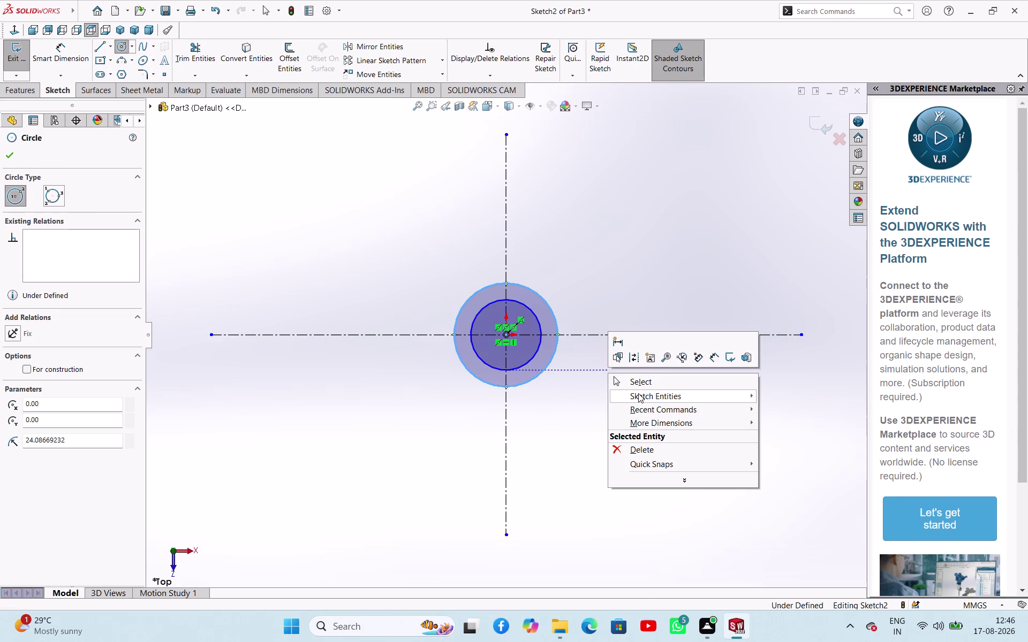
click(644, 387)
Dimension the inner circle to Ø16 and the outer circle to Ø30.
right_drag(634, 432, 653, 339)
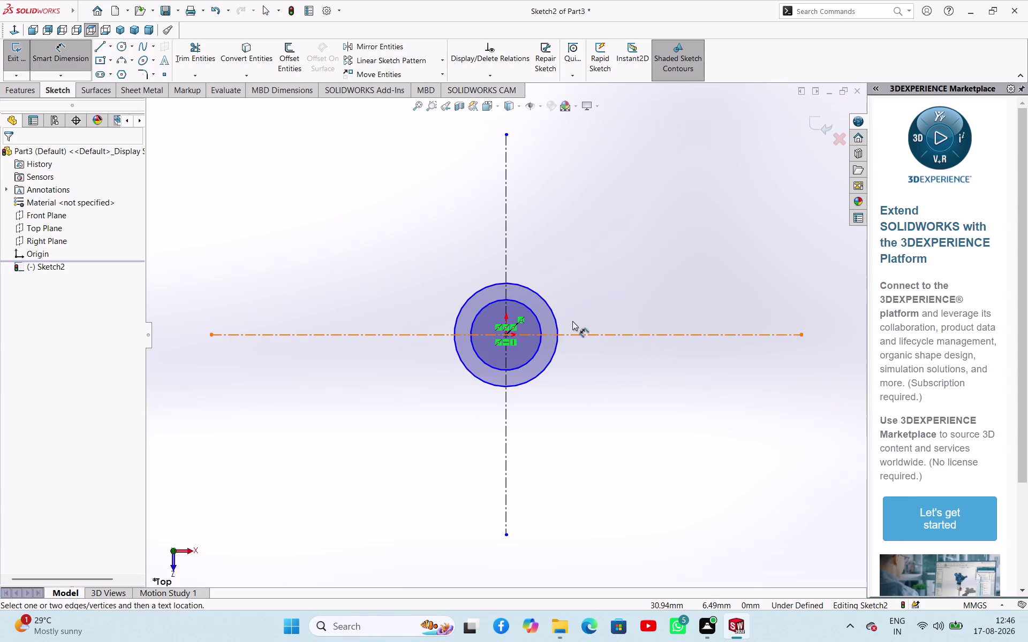
click(540, 324)
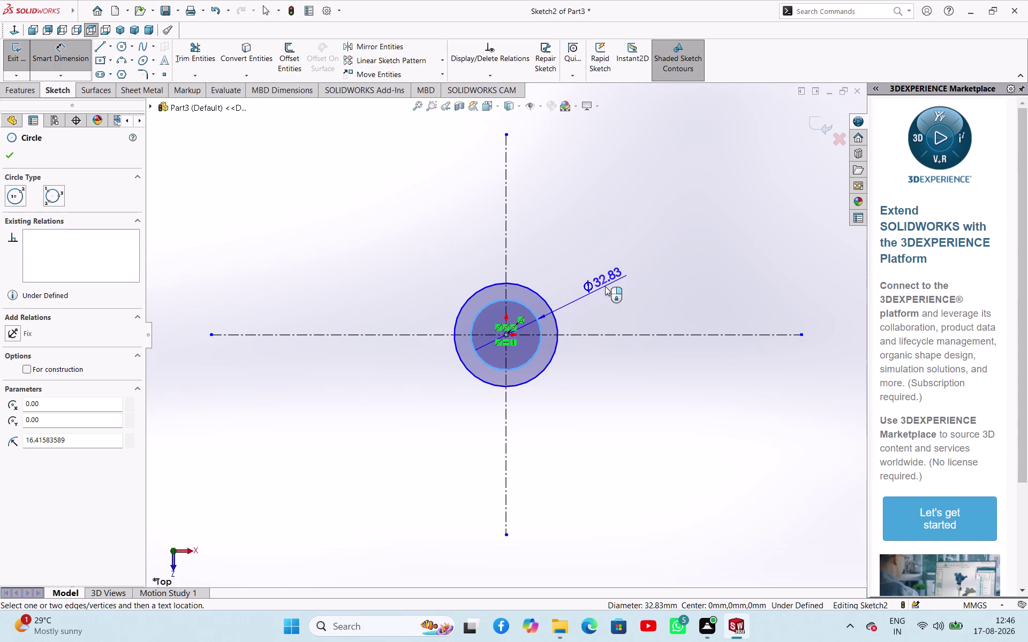
click(605, 287)
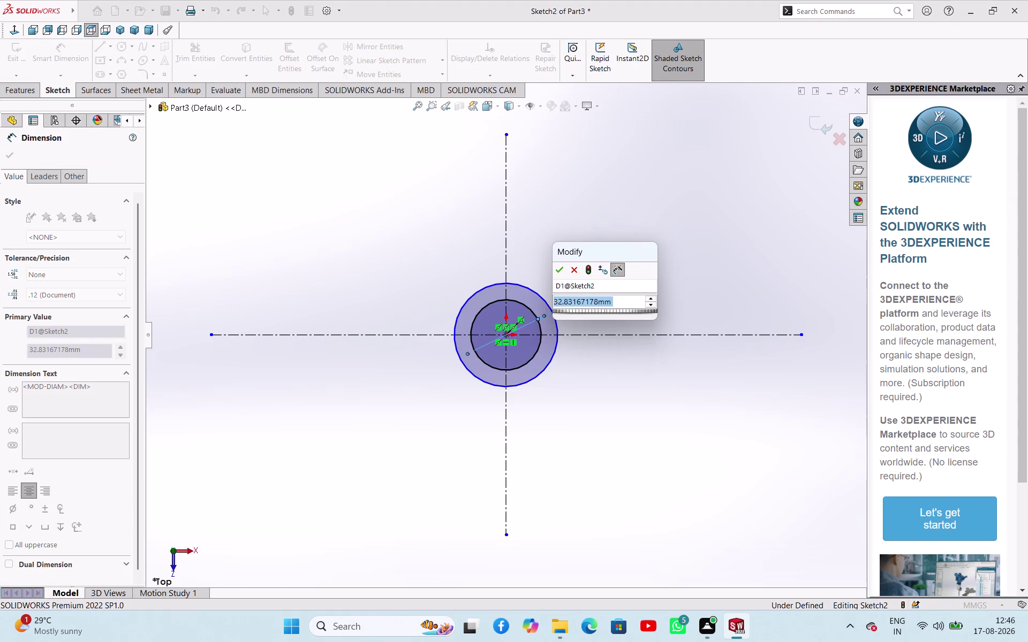
text(16)
key(Return)
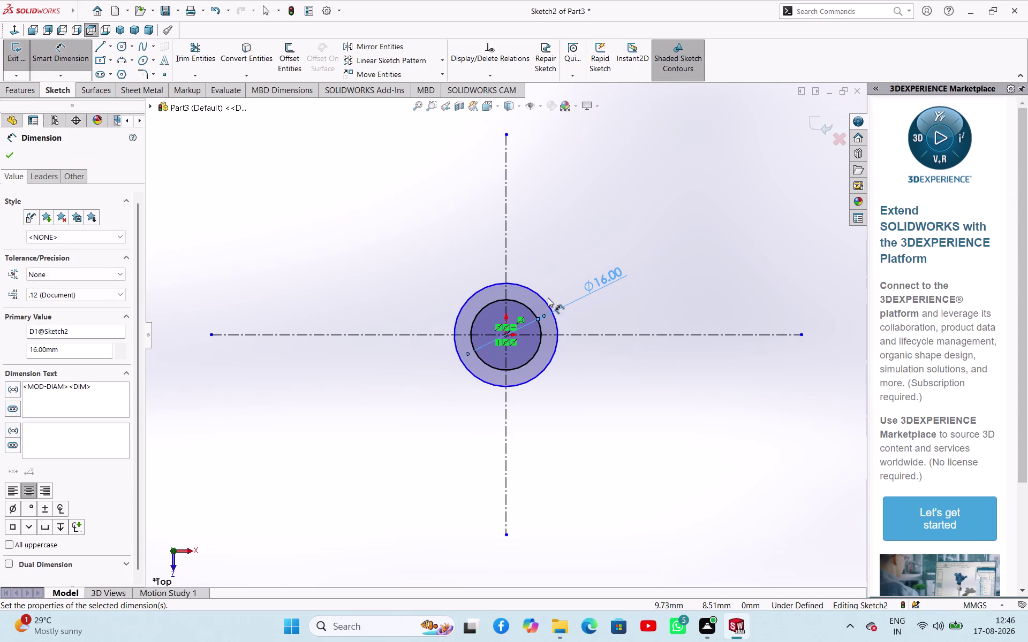
click(545, 301)
click(582, 247)
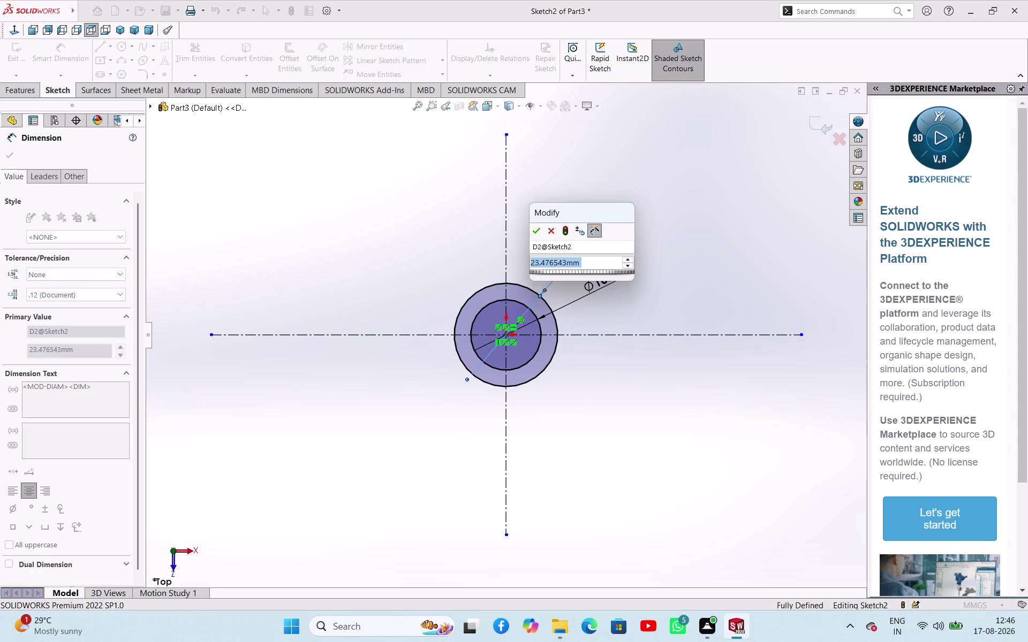
text(30)
key(Return)
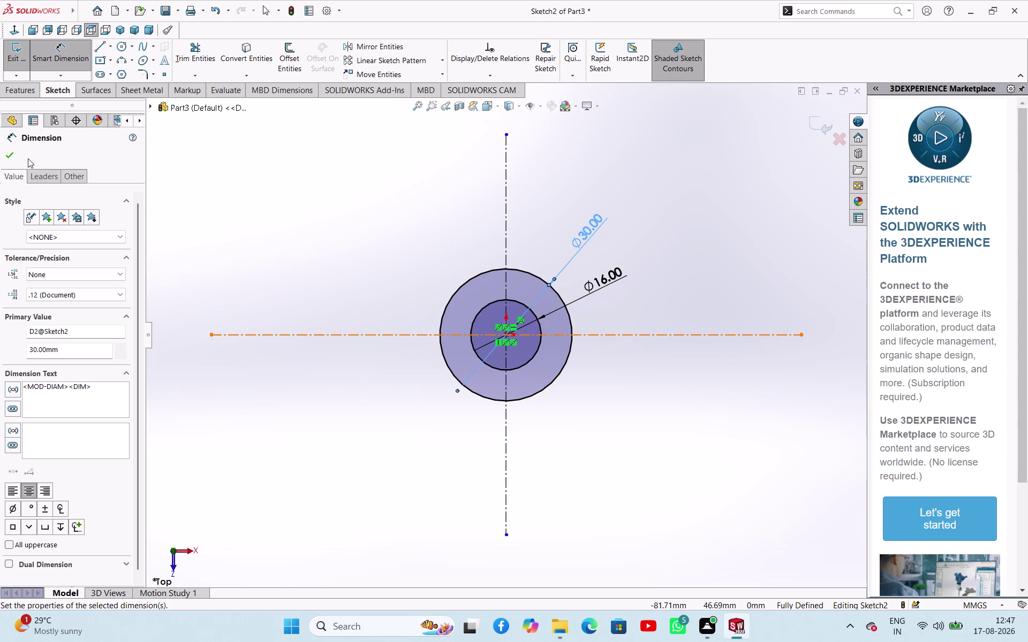
click(9, 156)
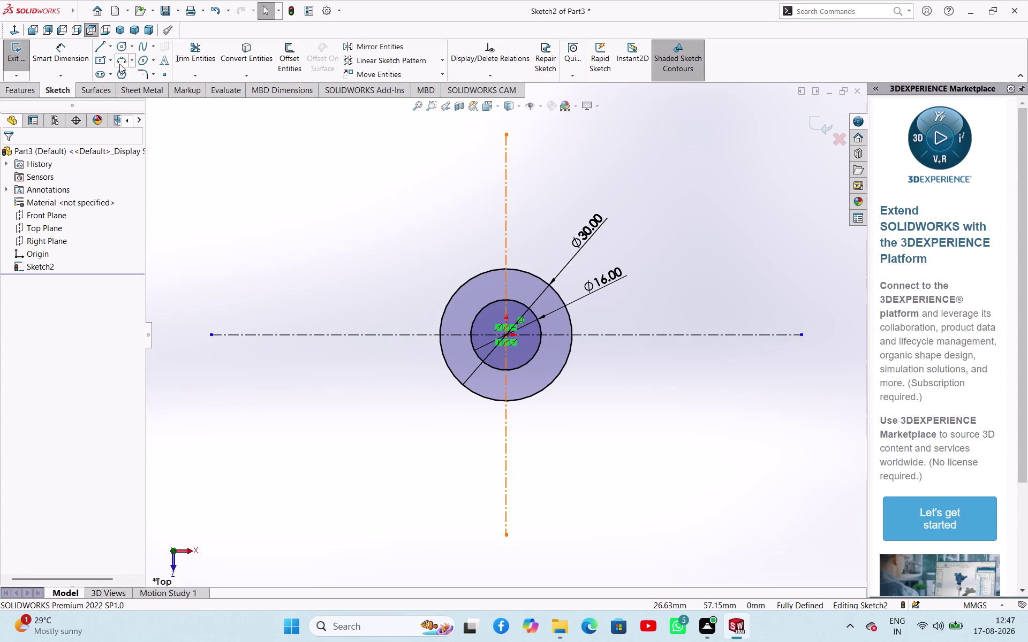
Draw a connected stepped, slanted line profile from the Ø30 circle to the vertical centerline.
click(100, 53)
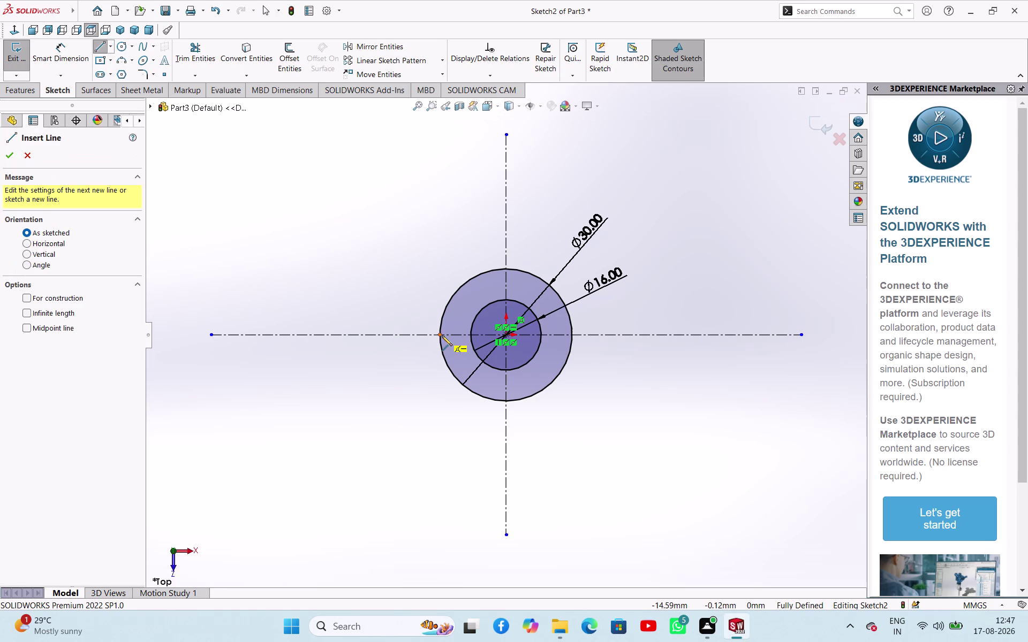
click(442, 336)
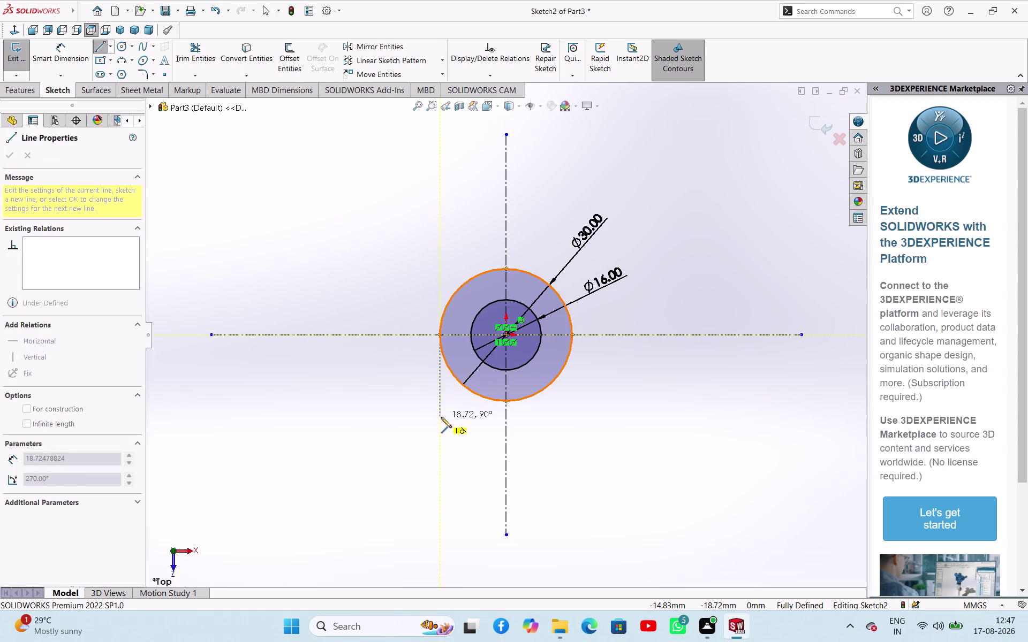
click(441, 418)
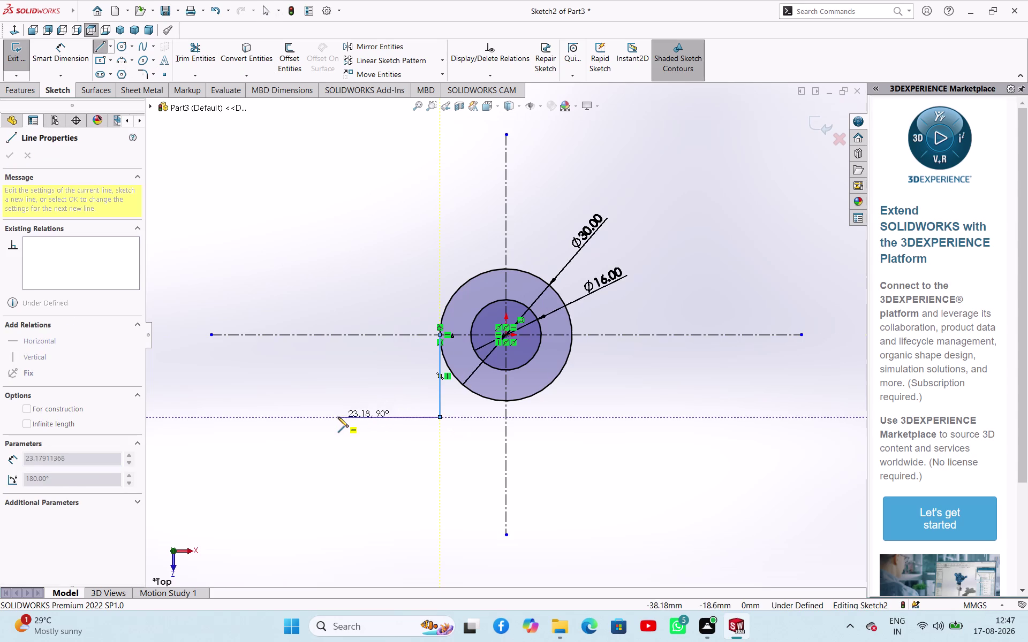
click(338, 417)
click(388, 313)
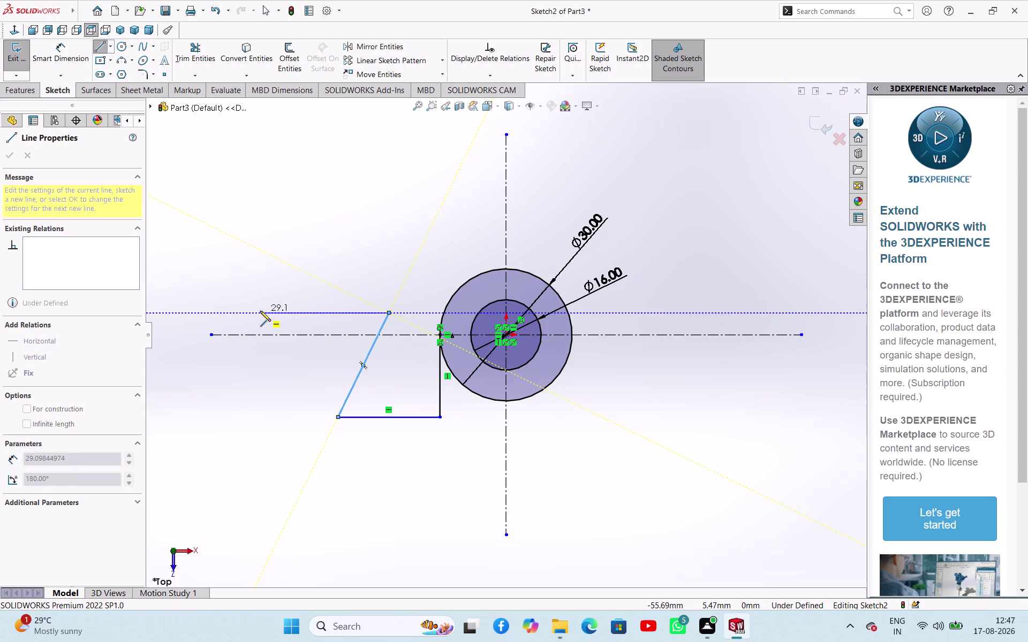
click(260, 311)
click(259, 481)
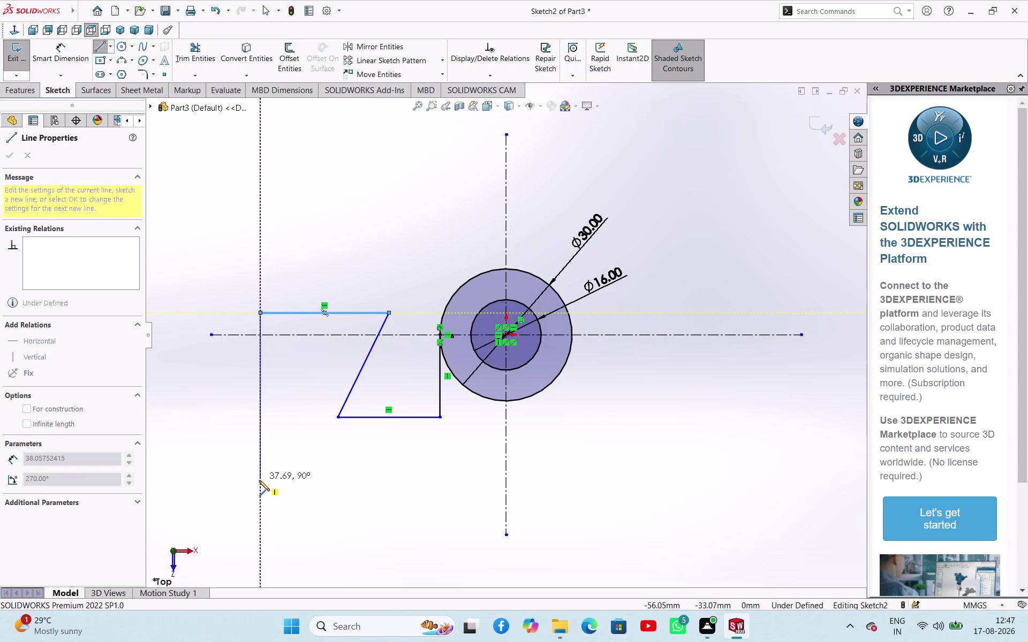
click(506, 483)
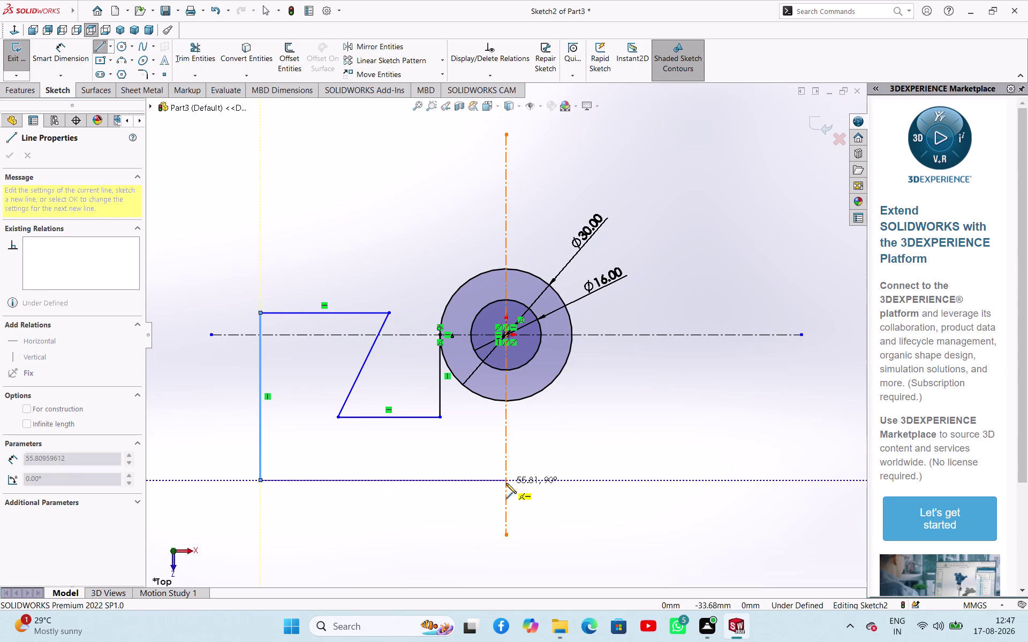
right_click(371, 515)
click(404, 513)
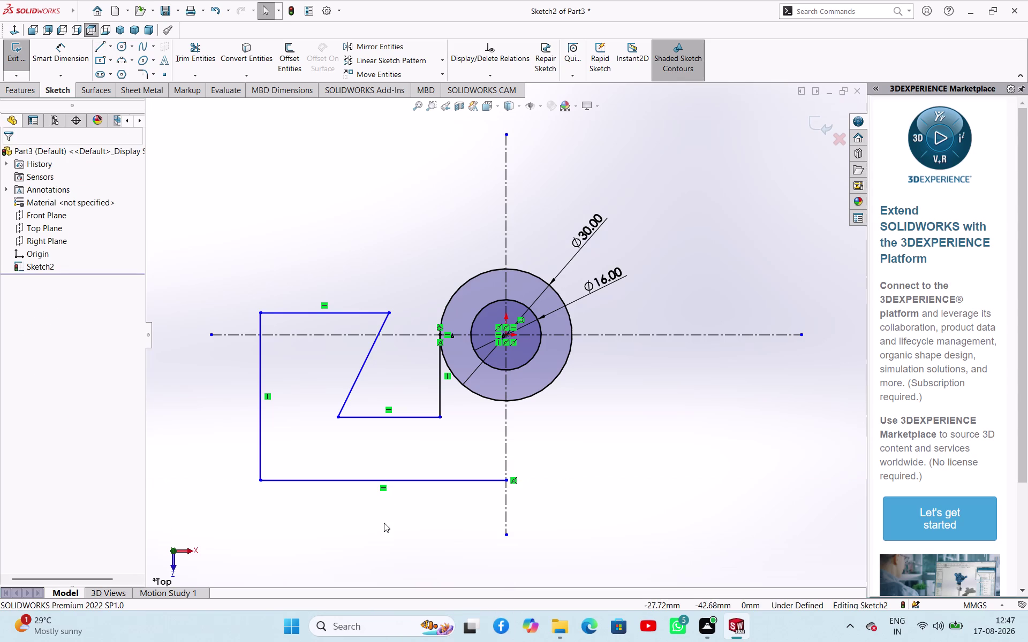
Dimension the 35 mm offset from the centerline and the 20 mm step height.
right_drag(383, 523, 386, 447)
click(334, 420)
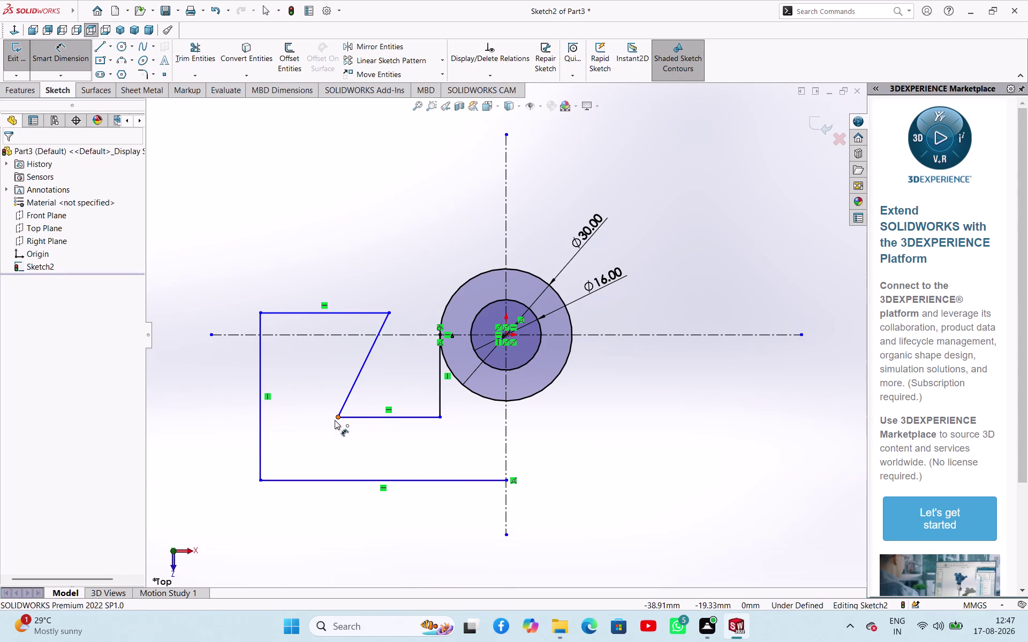
click(505, 449)
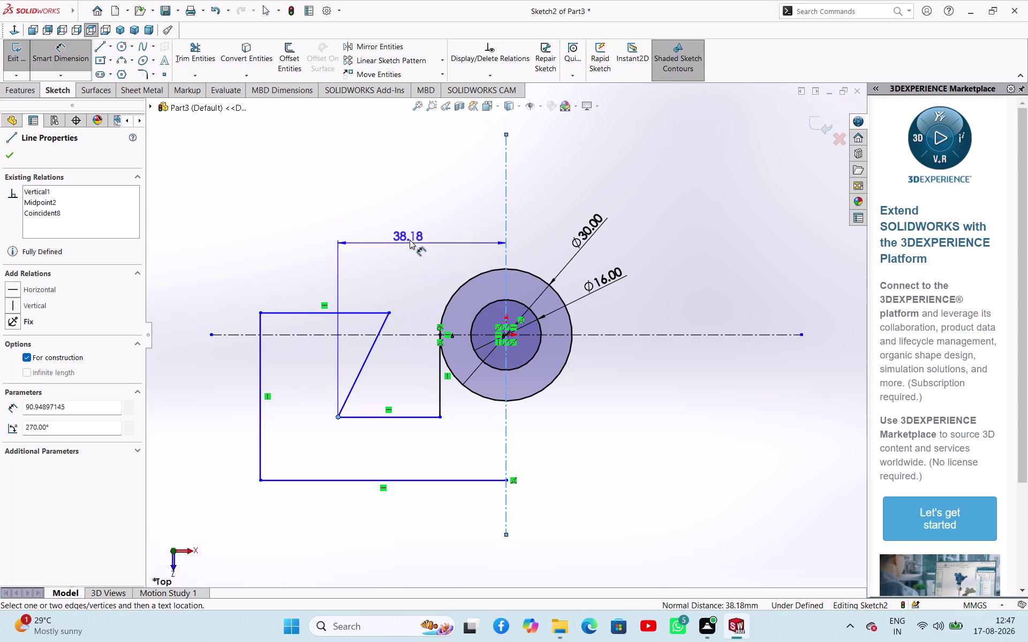
click(419, 232)
text(35)
key(Return)
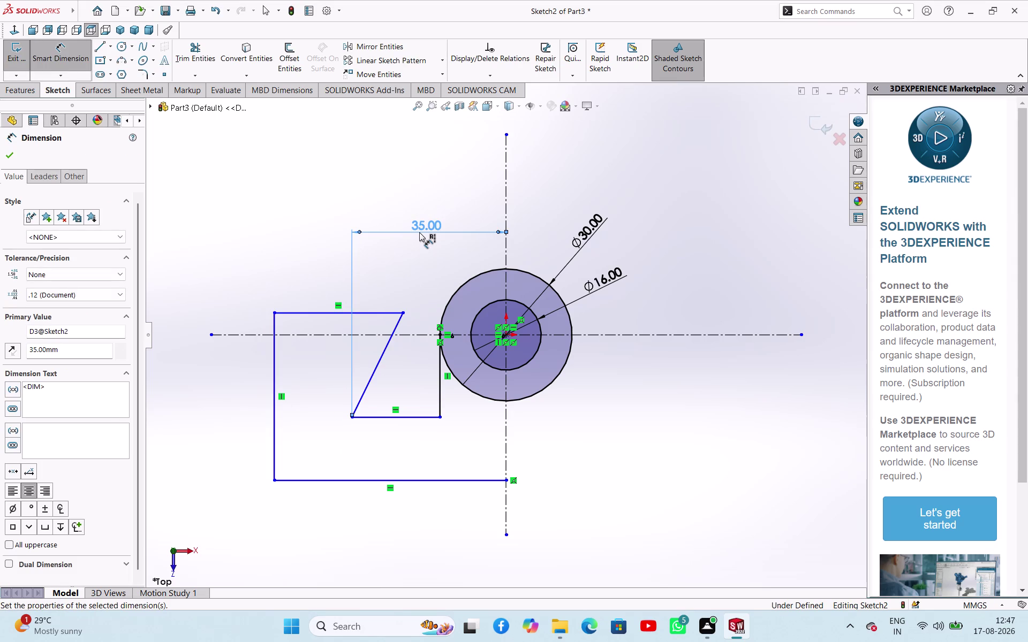
click(395, 416)
click(378, 313)
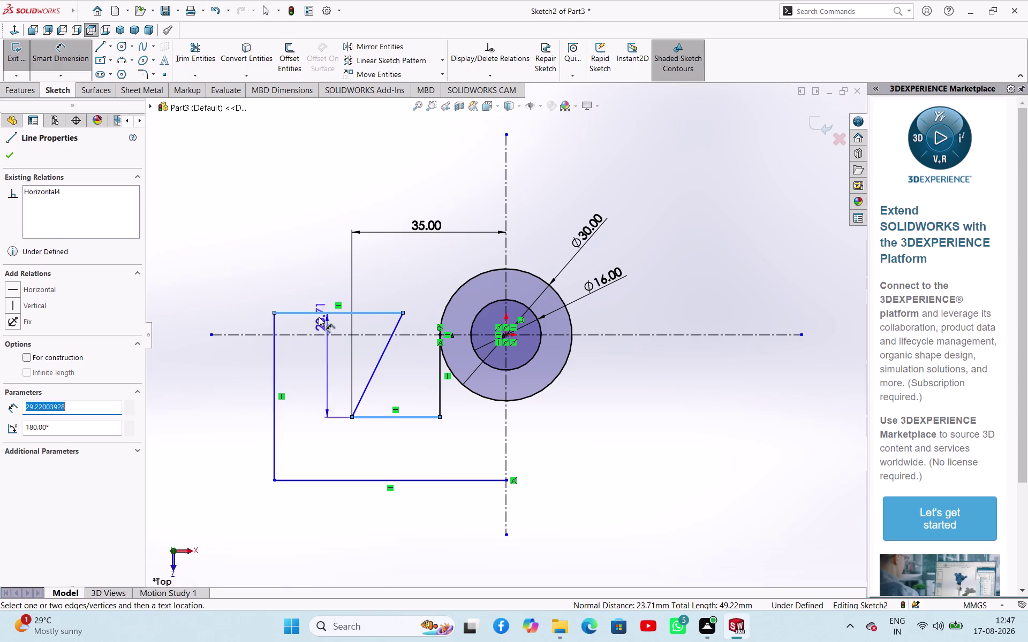
click(245, 320)
text(20)
key(Return)
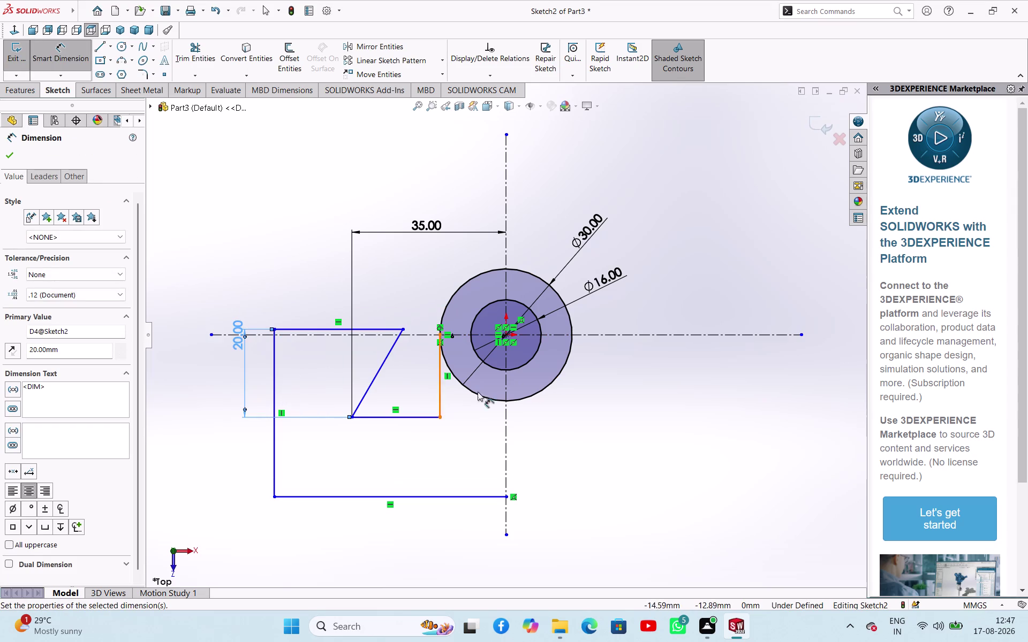
Add the 36 mm distance below the centerline and the 45 mm left edge length.
click(508, 335)
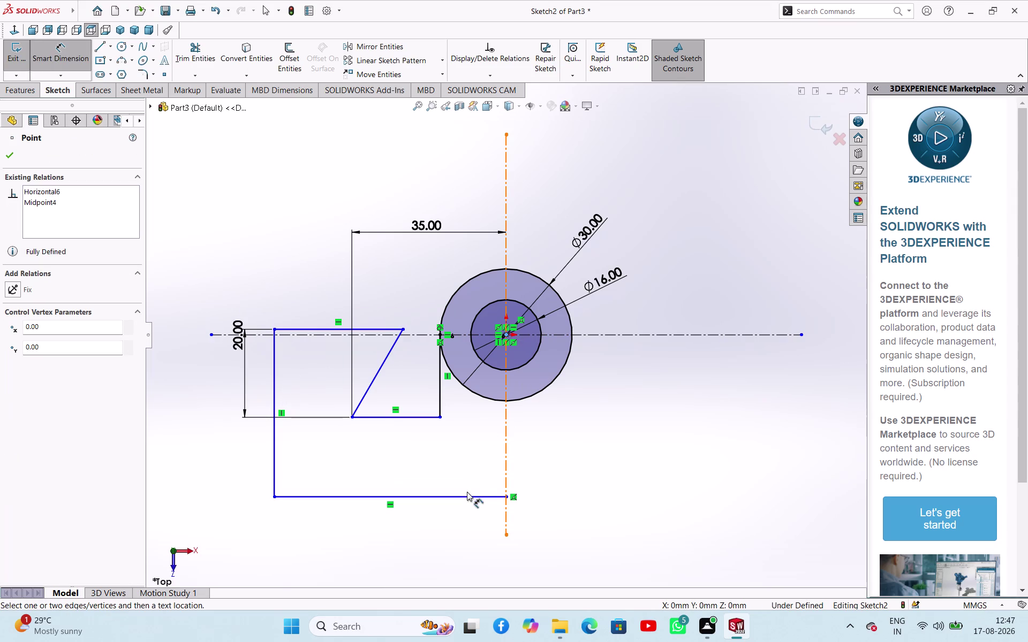
click(468, 497)
click(603, 400)
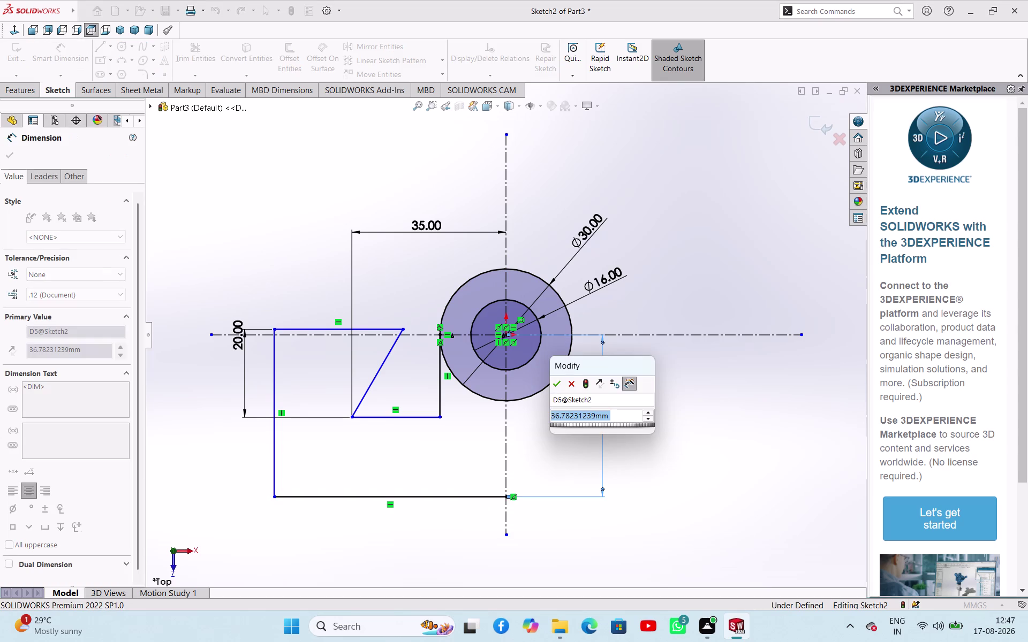
text(36)
key(Return)
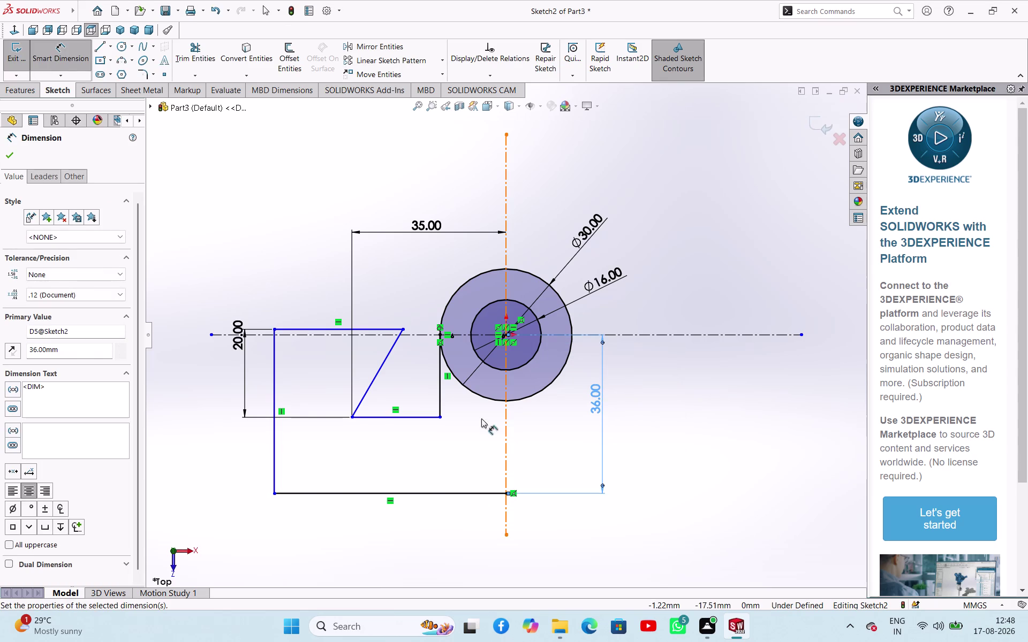
click(274, 434)
click(198, 438)
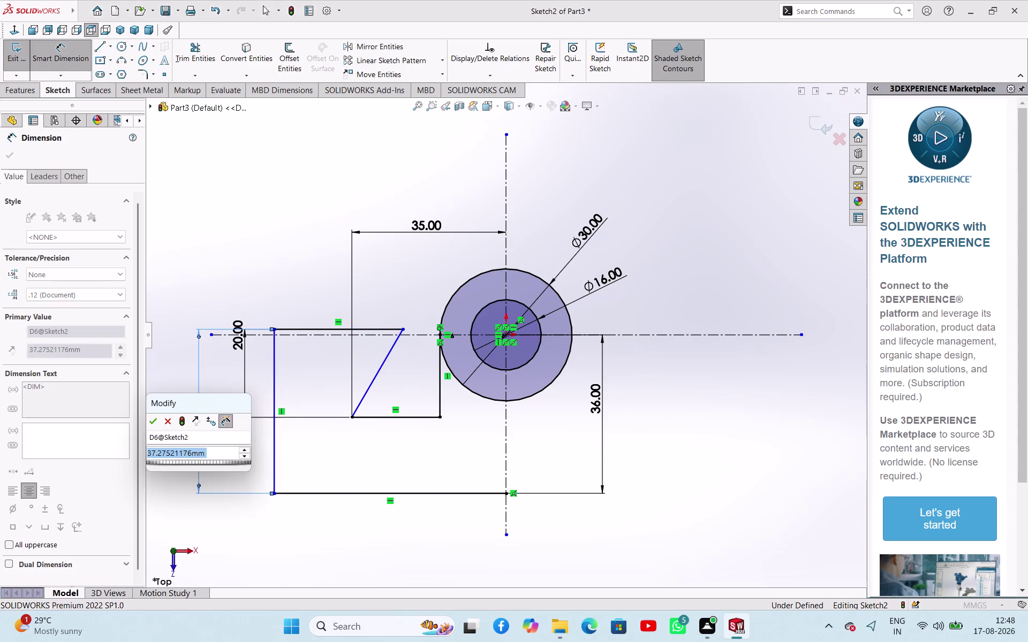
text(45)
key(Return)
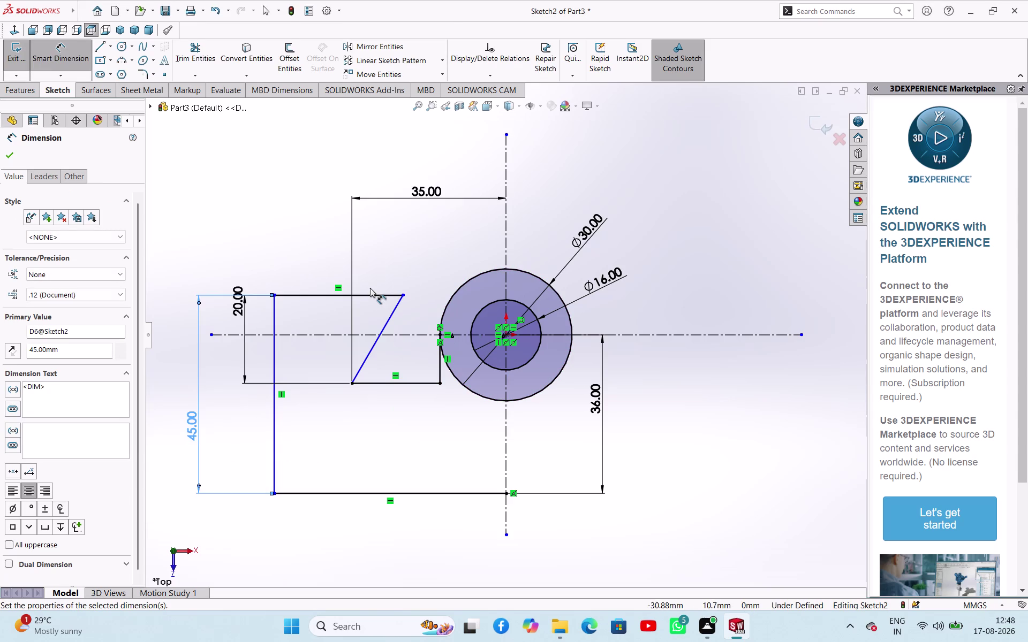
right_click(228, 199)
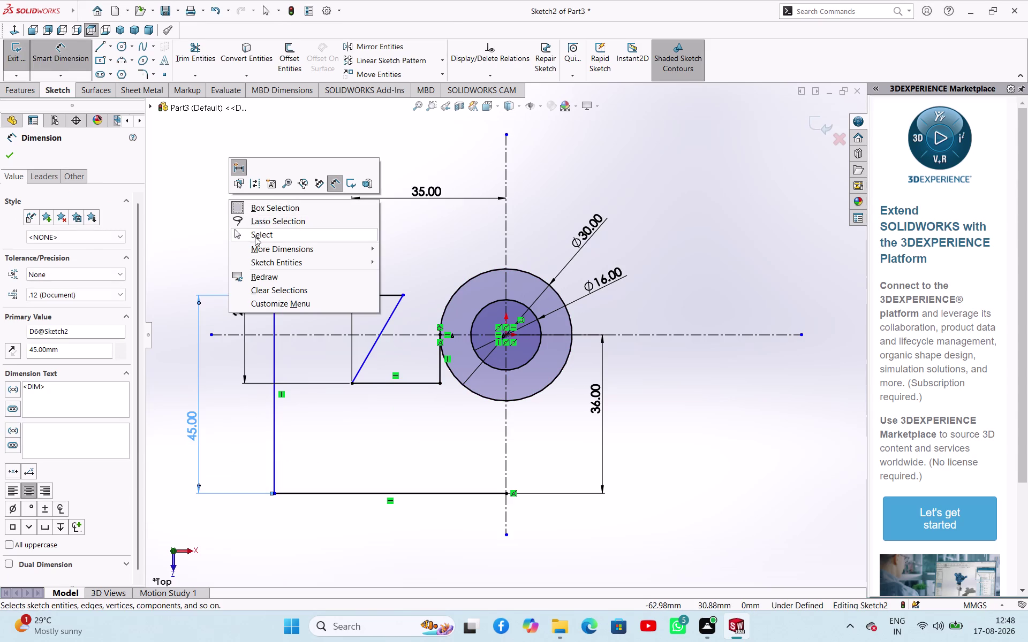
click(255, 236)
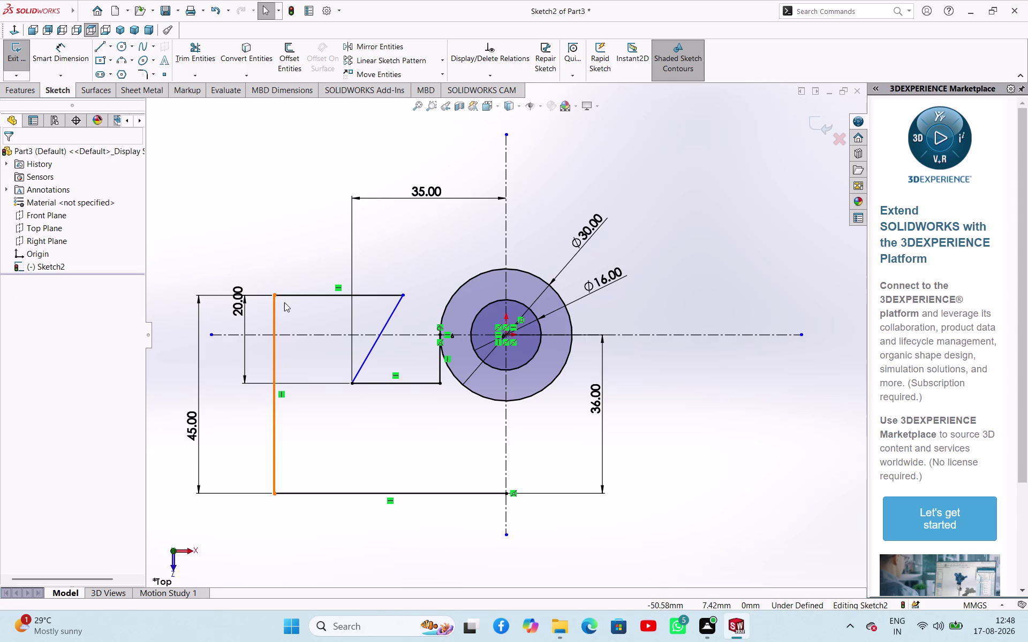
Mirror the five left profile lines about the vertical centreline.
click(295, 297)
click(274, 321)
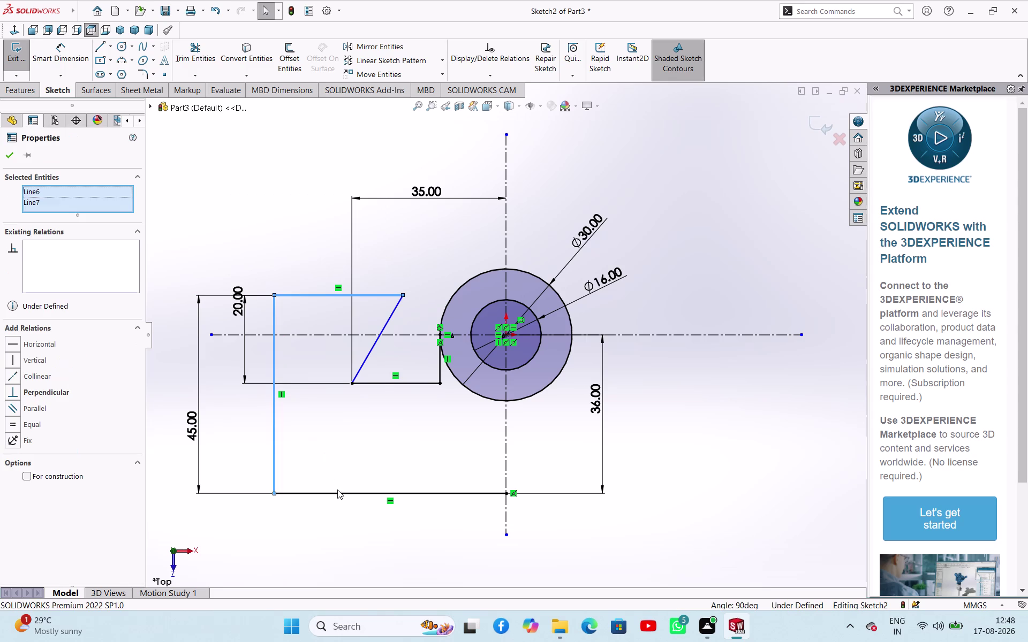
click(338, 495)
click(399, 386)
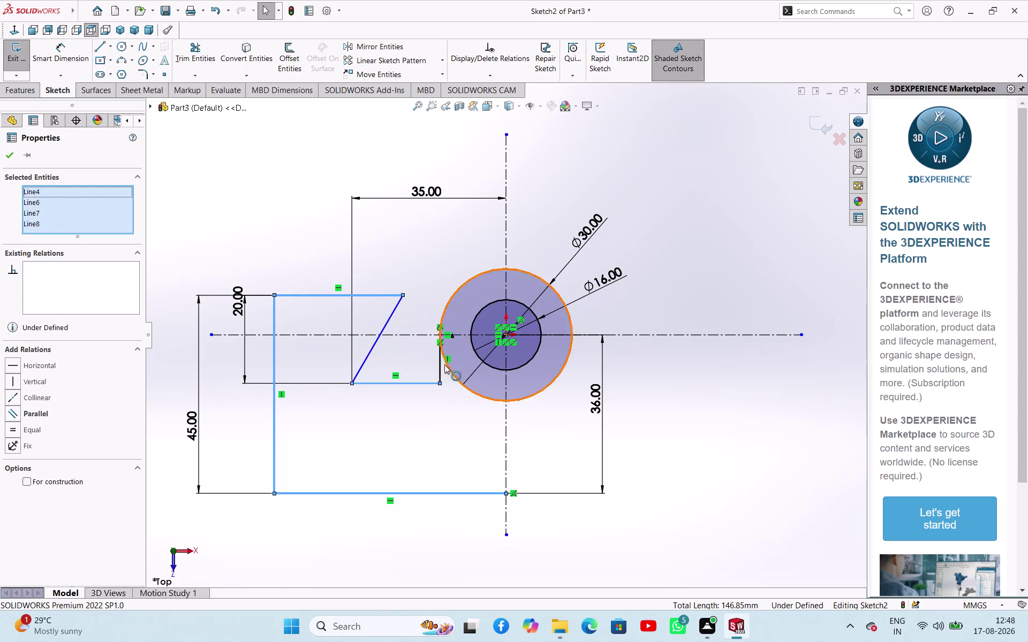
click(439, 370)
click(374, 43)
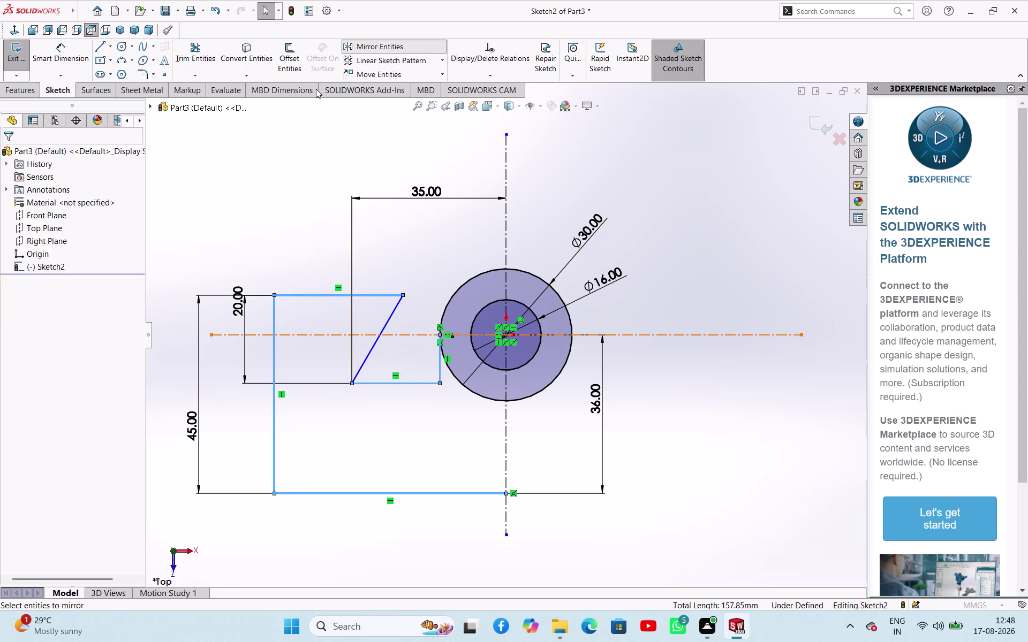
click(57, 352)
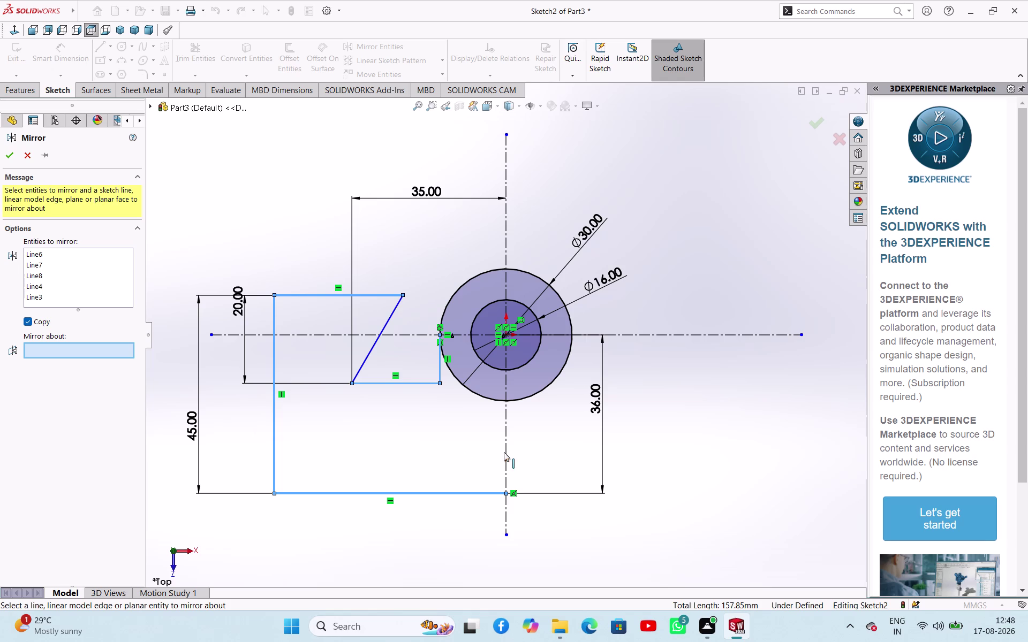
click(505, 453)
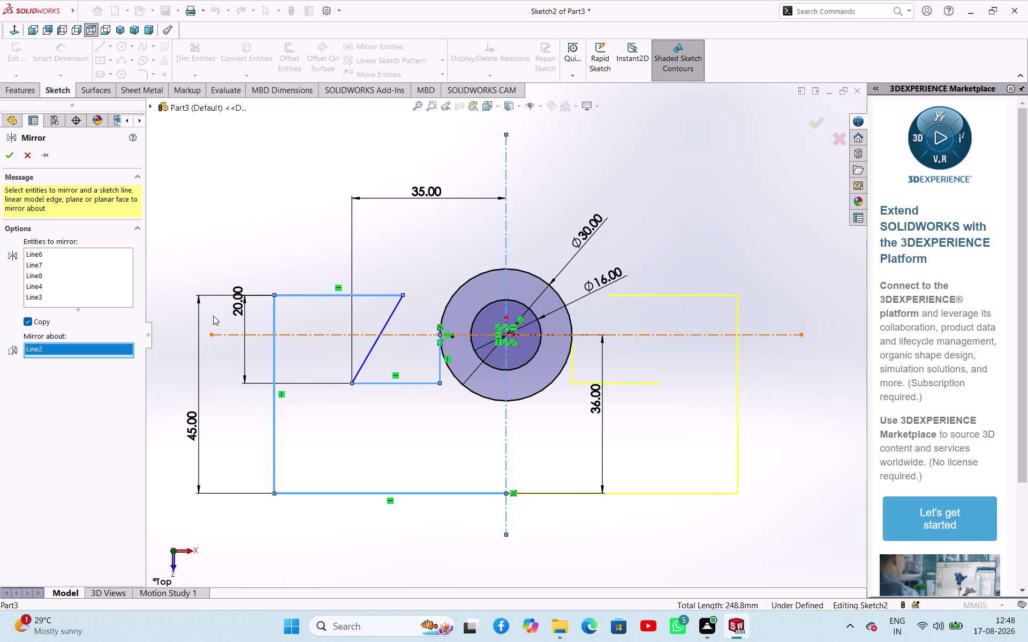
click(5, 158)
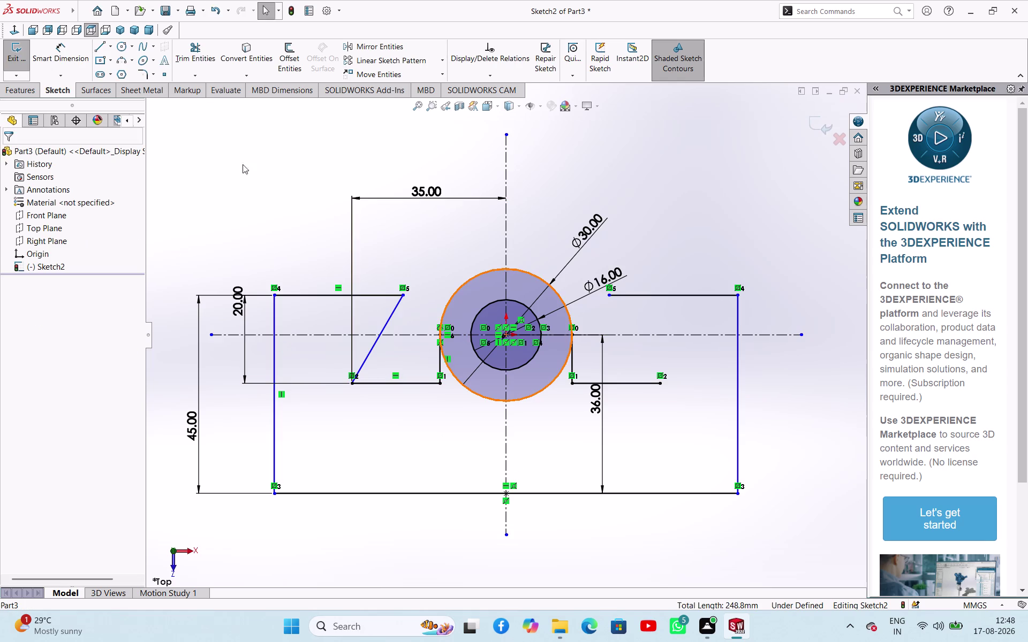
click(96, 51)
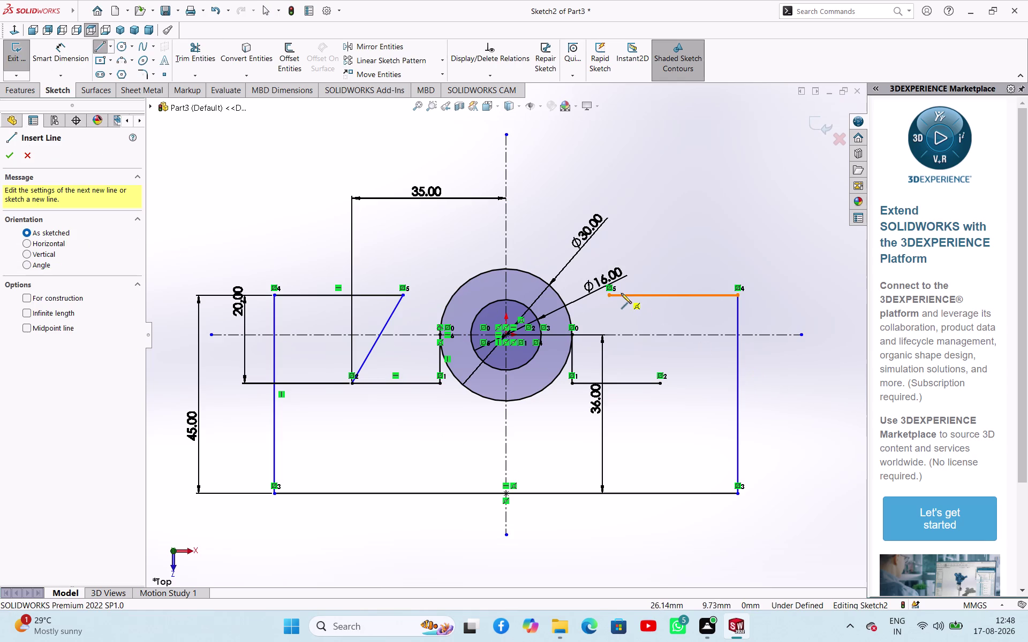
Draw the right slanted line between the mirrored profile's endpoints.
click(610, 298)
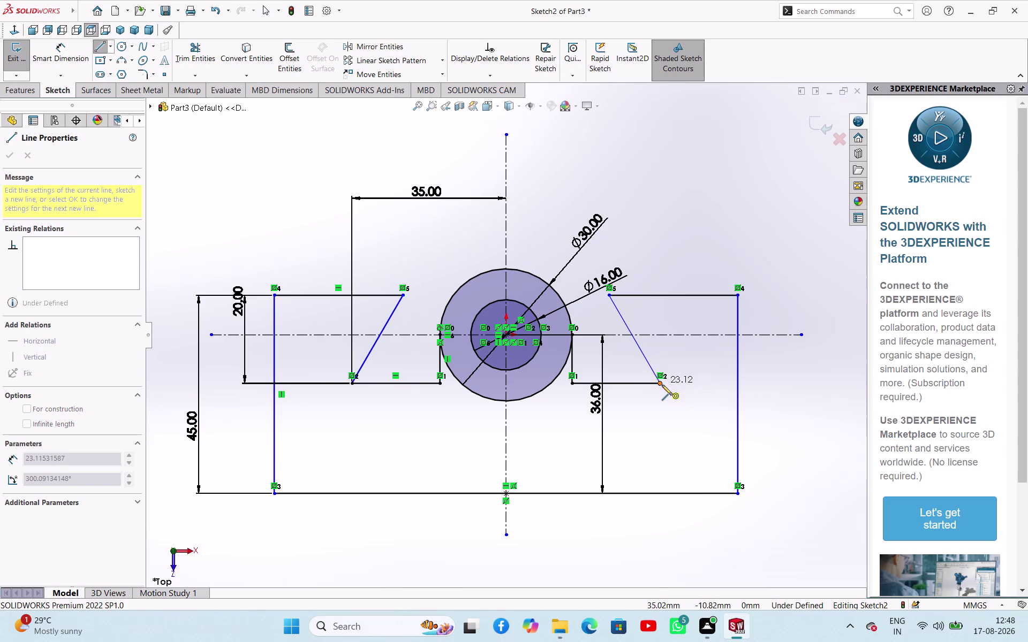
click(662, 386)
right_click(767, 383)
click(771, 390)
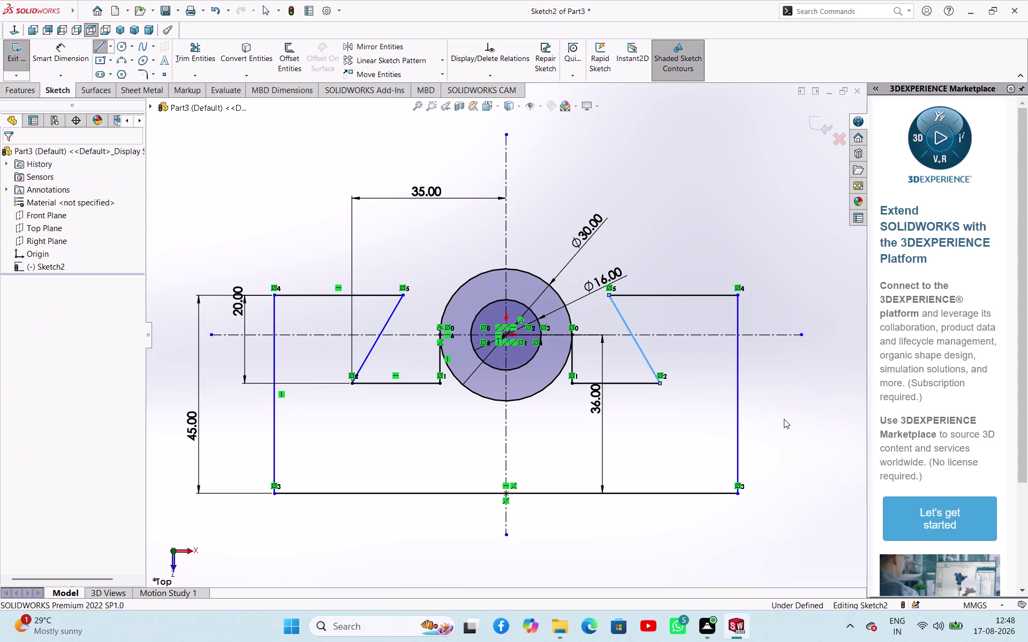
Add an Equal relation between the left and right outer vertical lines.
click(784, 419)
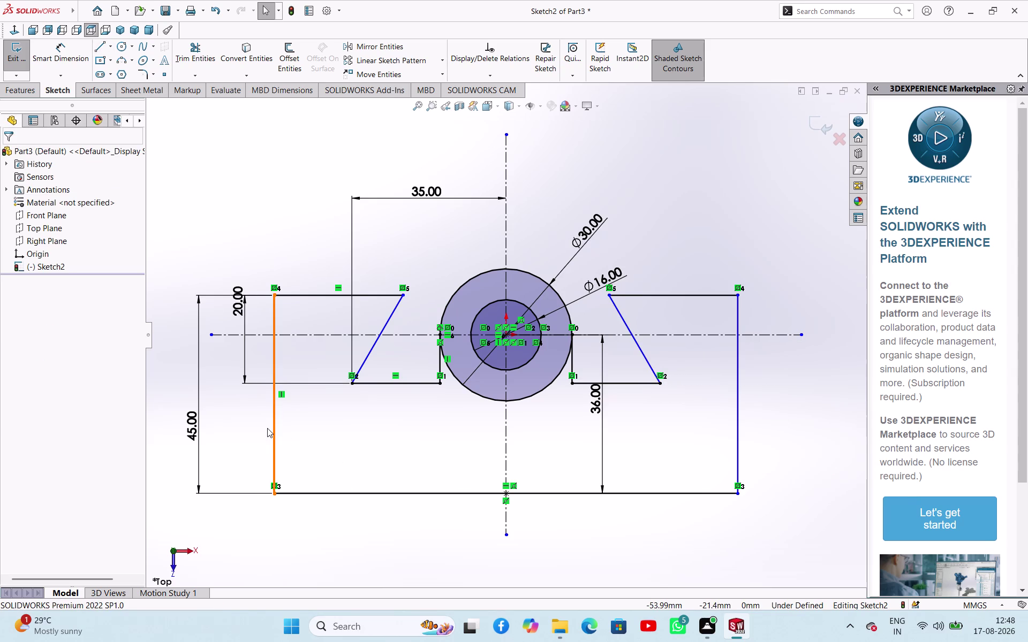
click(272, 431)
click(735, 417)
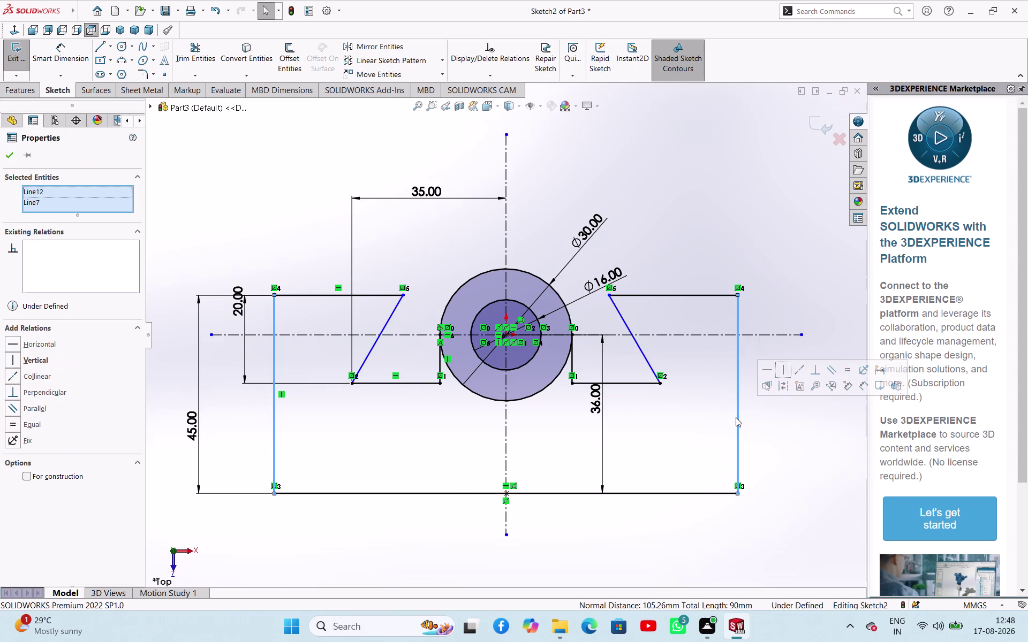
click(847, 374)
click(779, 412)
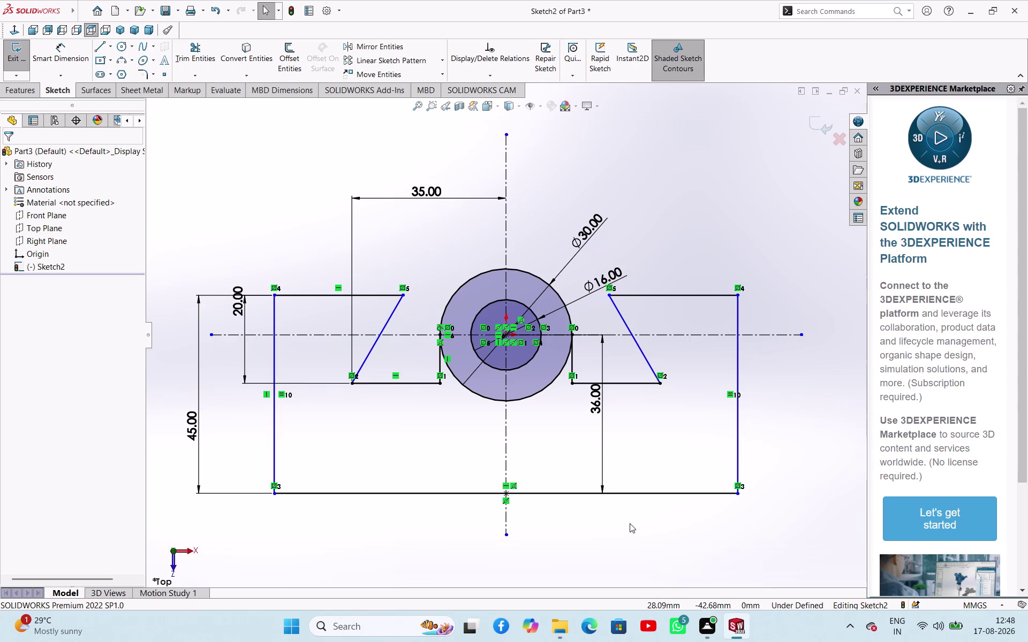
right_drag(661, 554, 663, 477)
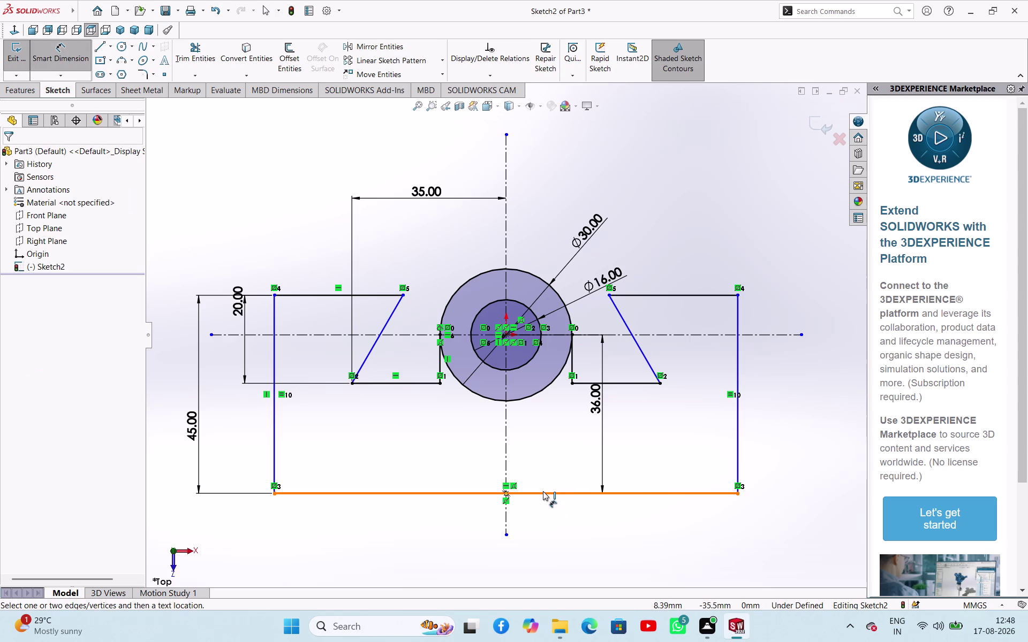
click(506, 517)
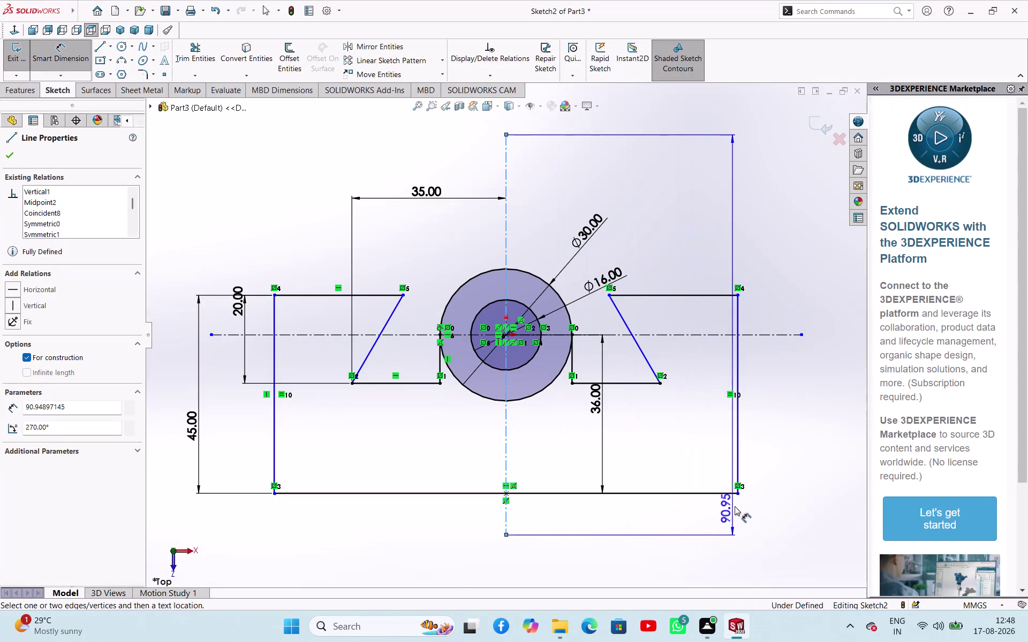
Dimension the centreline-to-right-corner distance as 50 mm, discarding redundant dimensions.
click(738, 496)
click(677, 525)
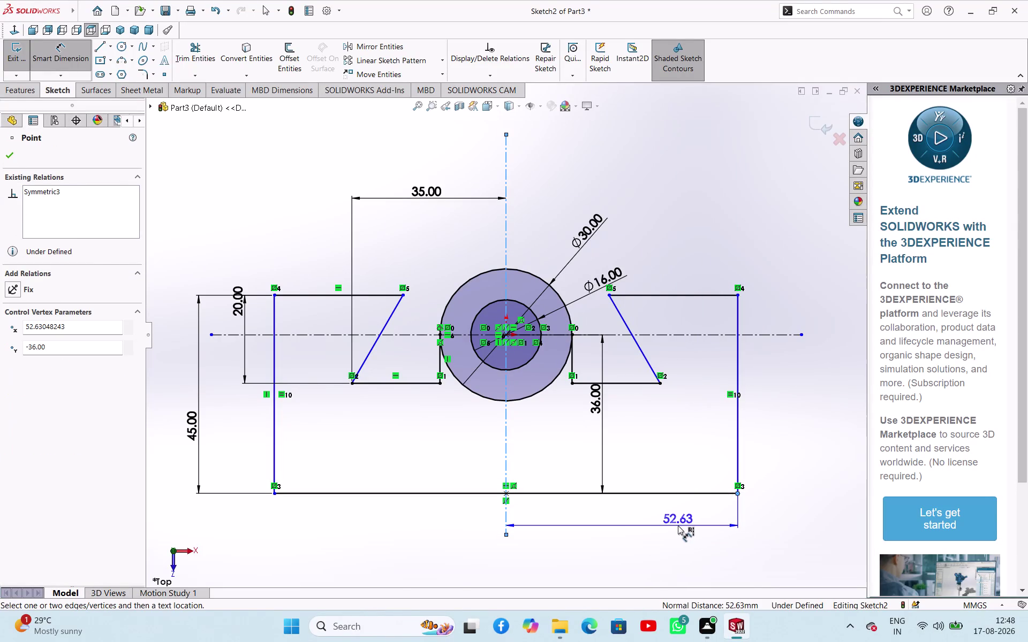
text(50)
key(Return)
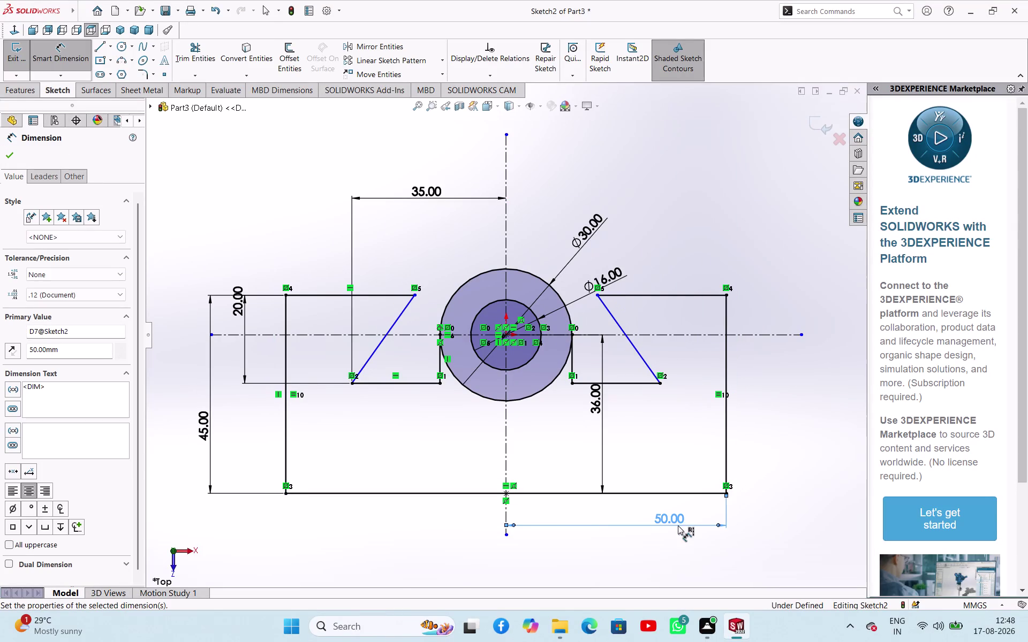
click(508, 495)
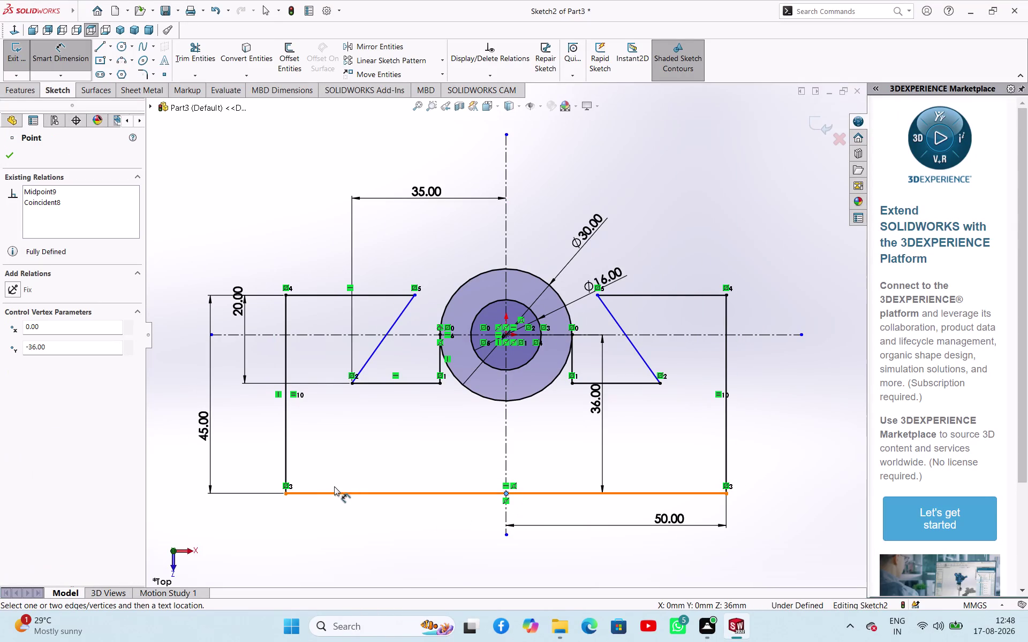
click(286, 497)
click(366, 526)
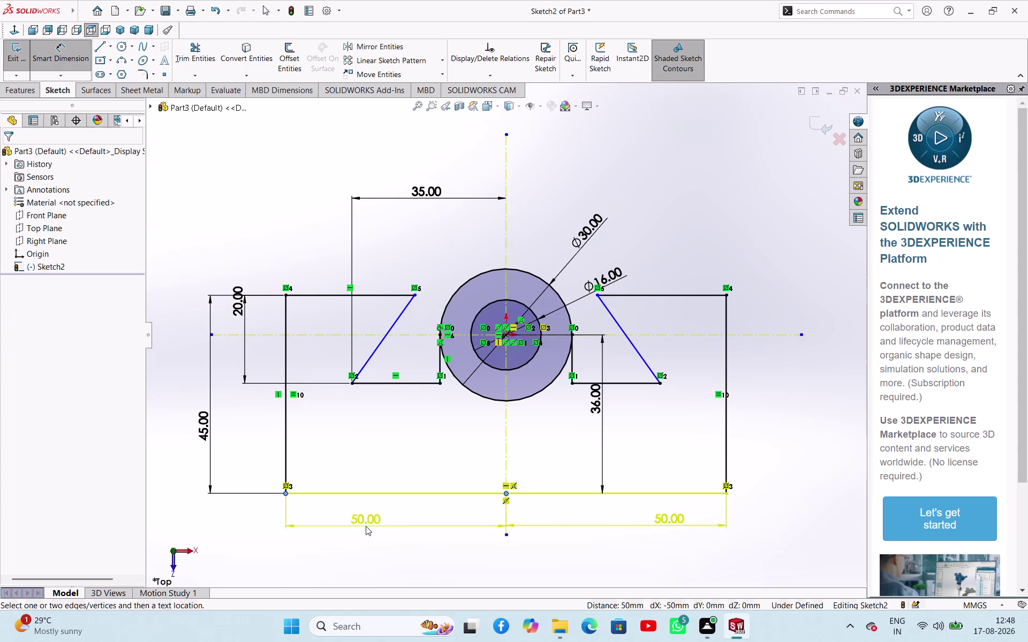
click(585, 329)
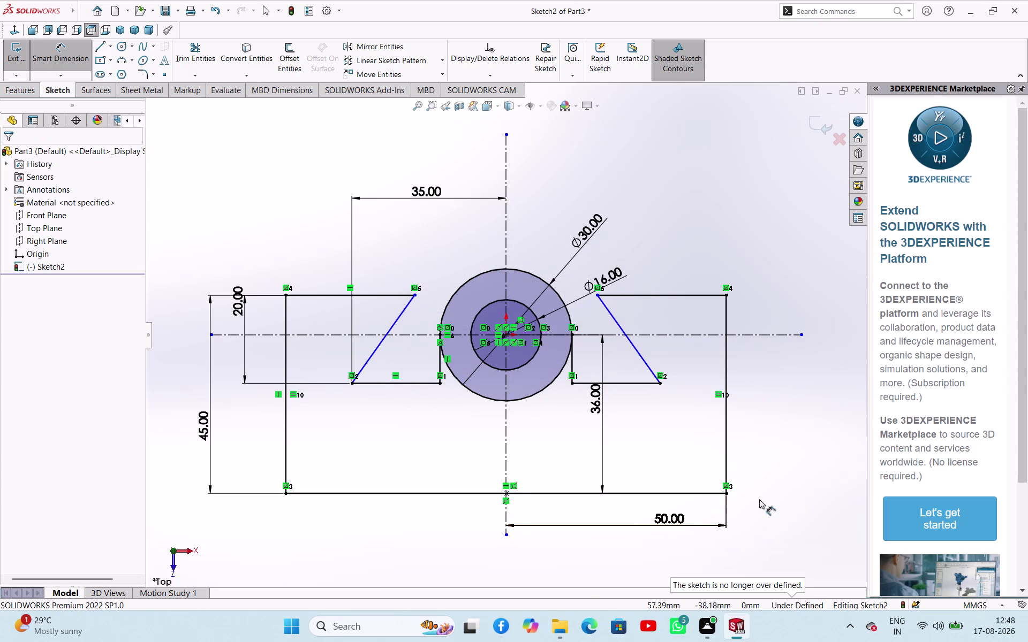
click(729, 441)
click(781, 436)
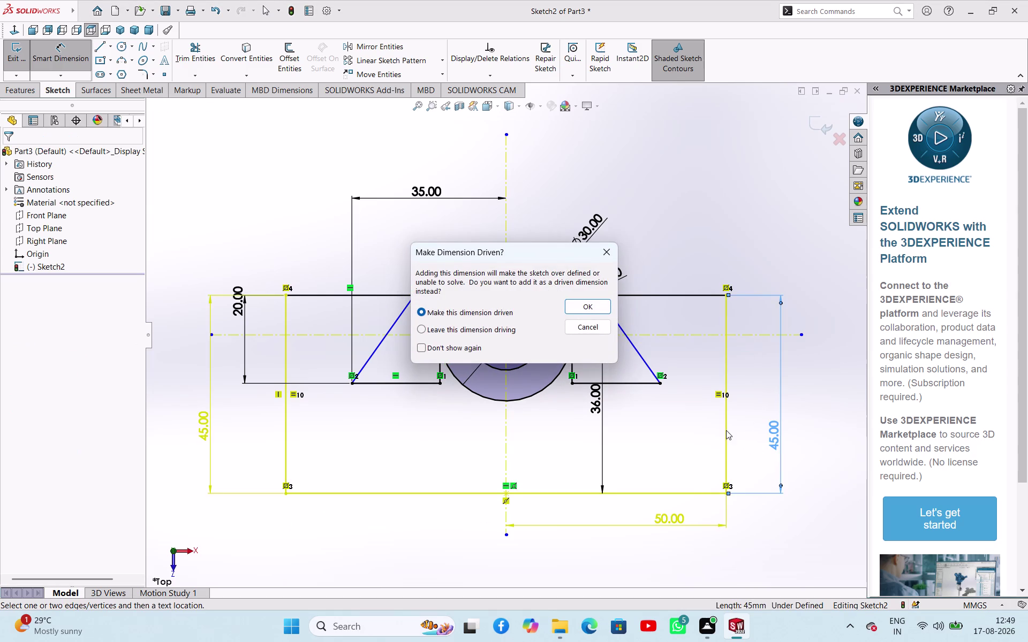
click(604, 328)
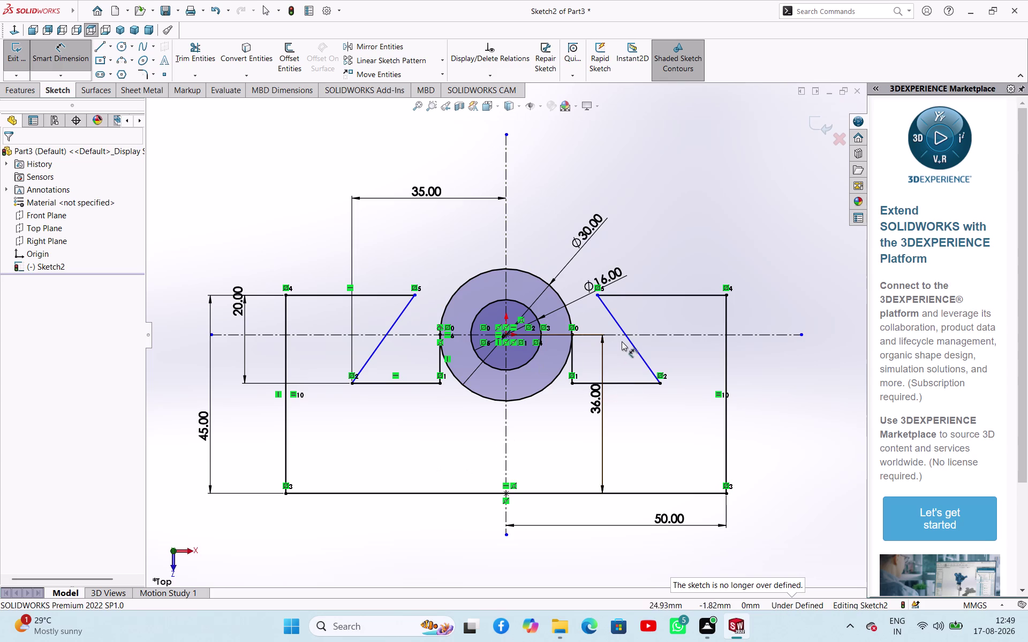
Set the left slanted edge angle to 65°, discarding the redundant right angle.
click(634, 345)
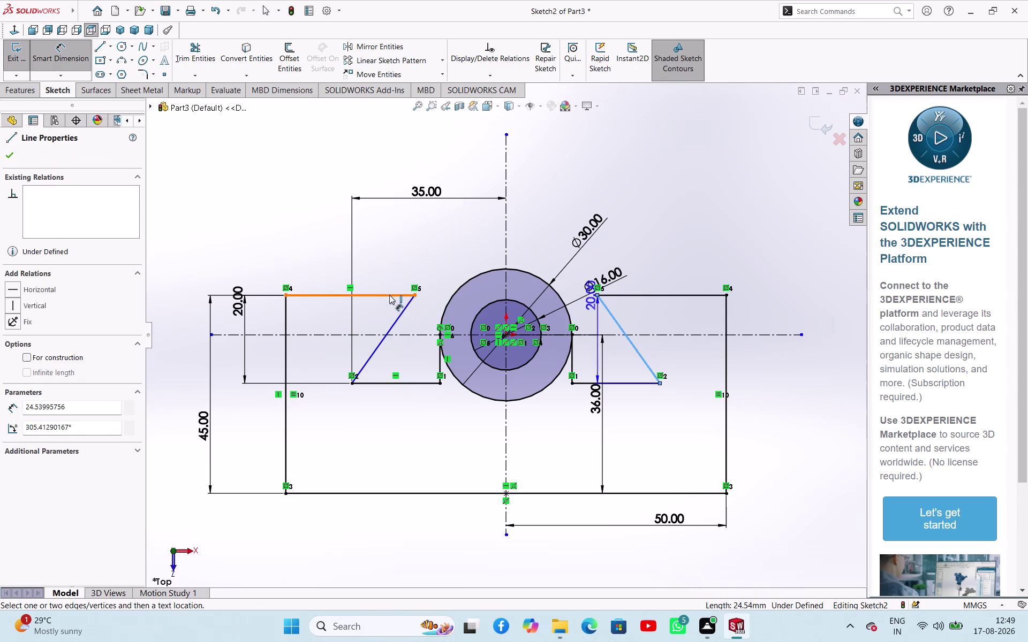
click(394, 294)
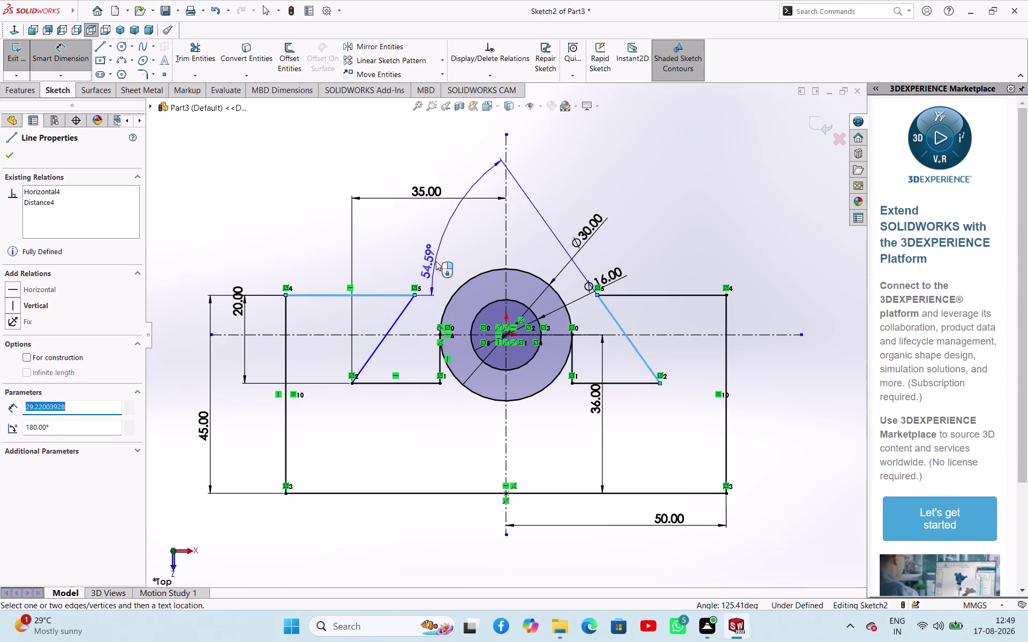
click(441, 252)
text(65)
key(Return)
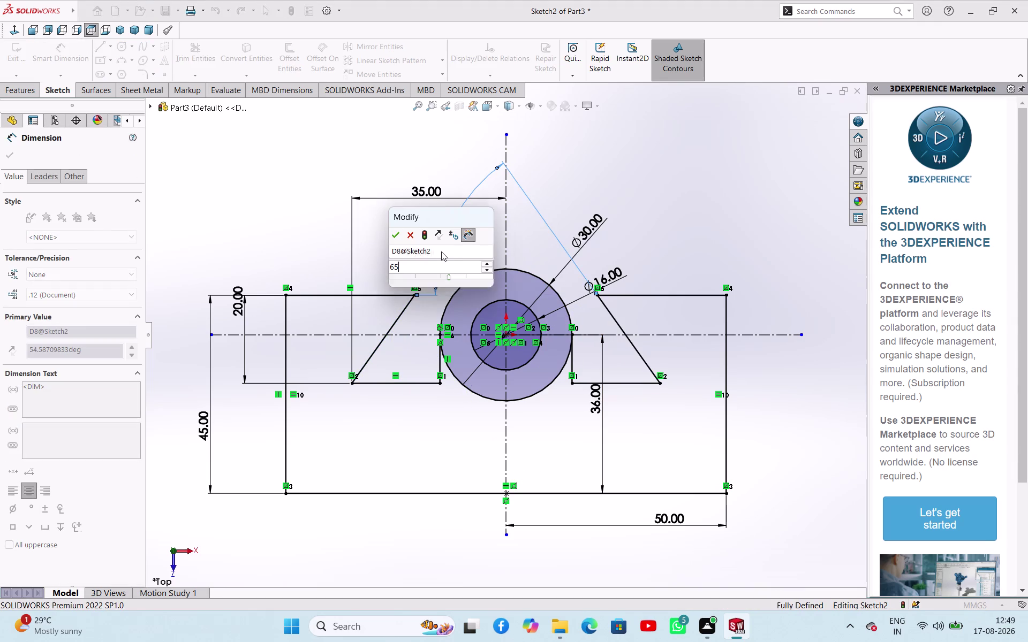
click(382, 319)
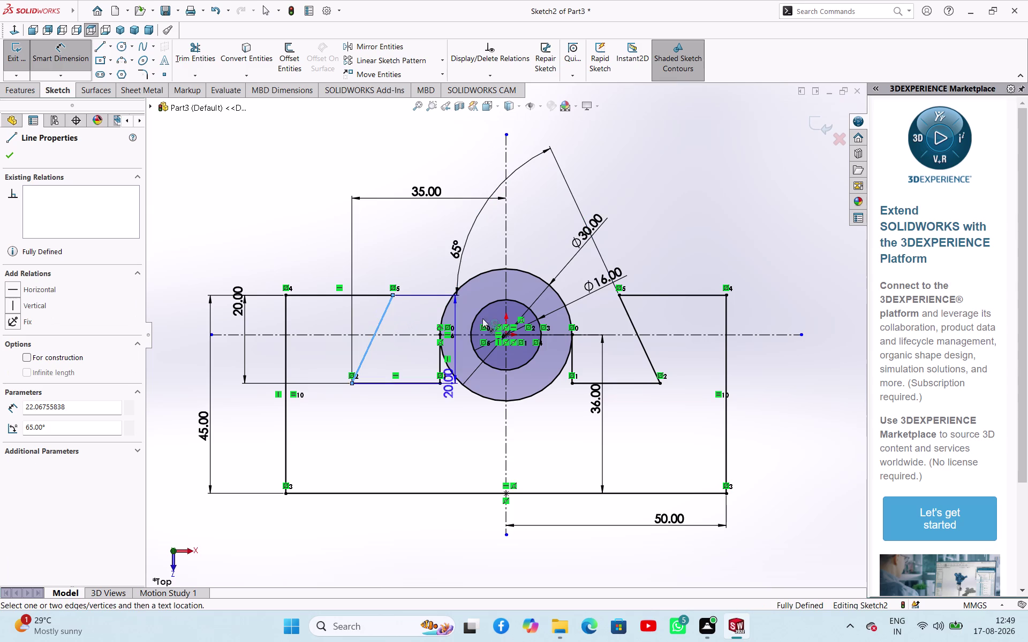
click(667, 293)
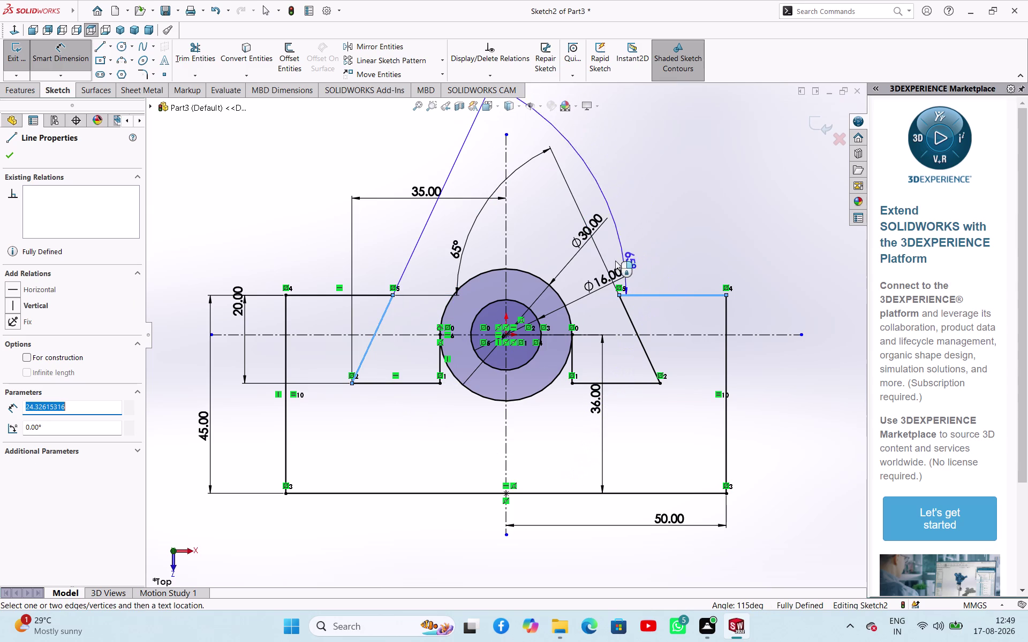
click(626, 228)
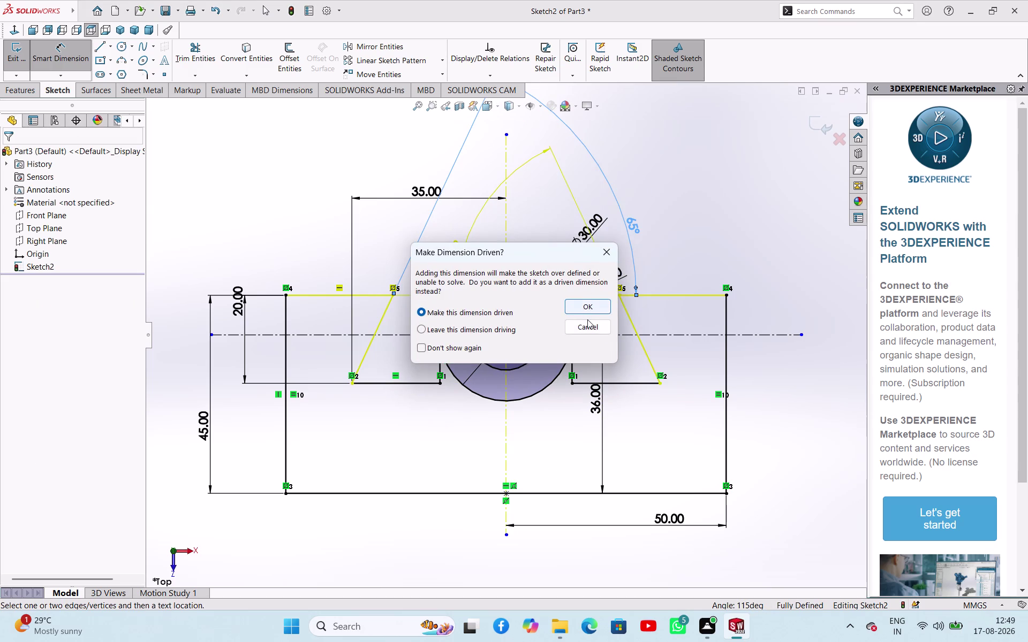
click(588, 319)
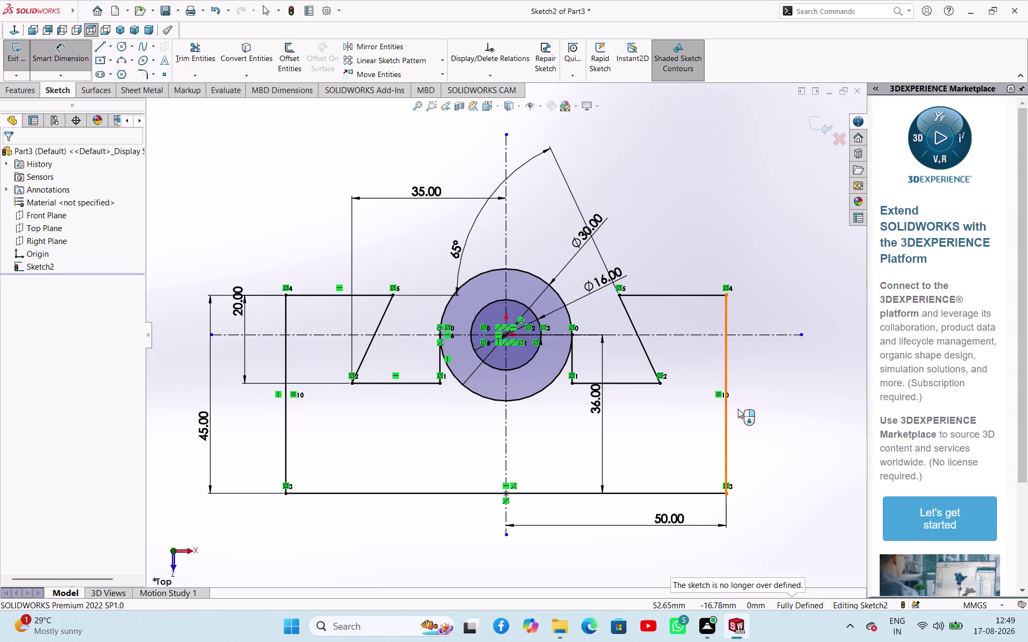
scroll(up, 3)
scroll(down, 3)
scroll(up, 3)
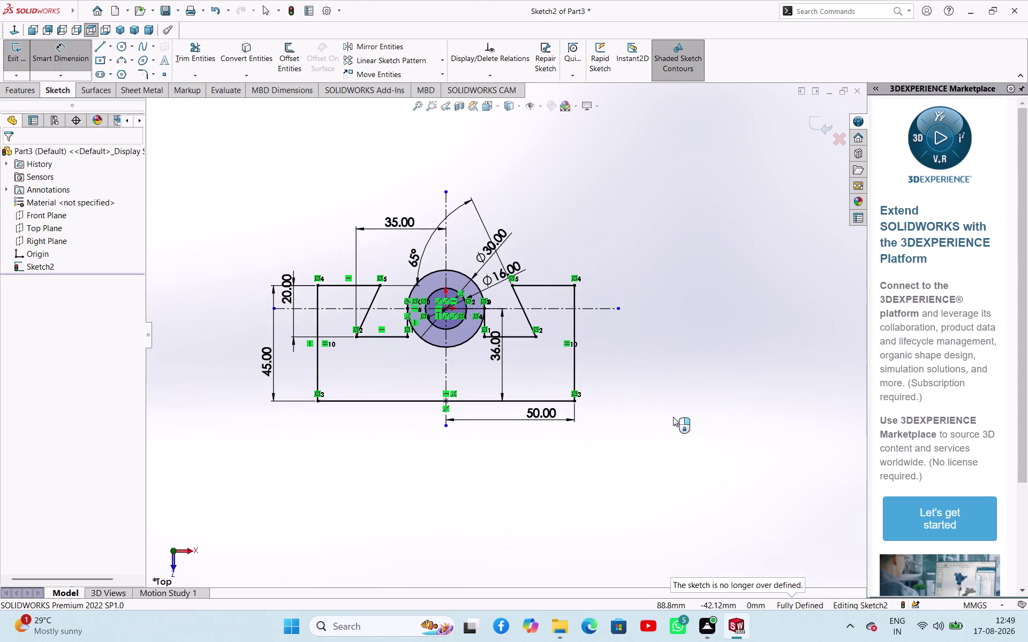
Trim the Ø30 circle's lower arc into one closed outline and exit Sketch2.
click(200, 46)
click(424, 338)
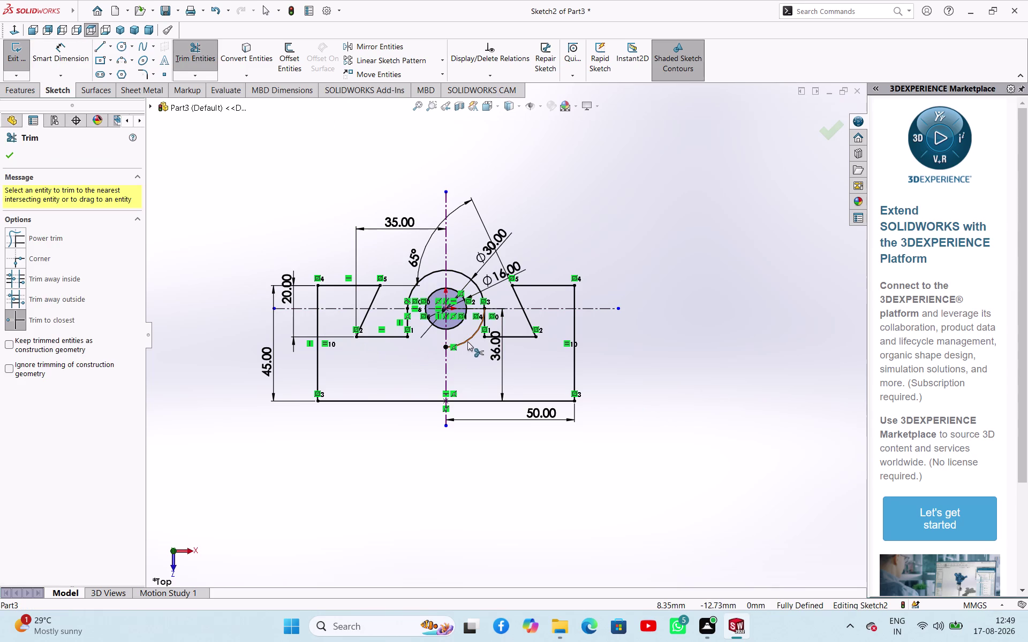
click(468, 342)
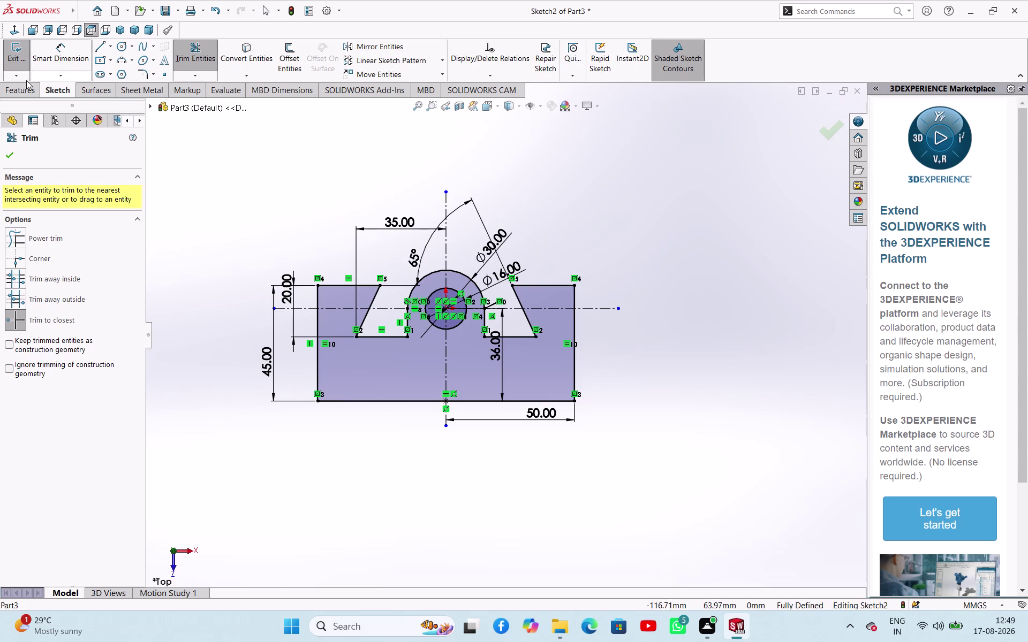
click(12, 150)
click(256, 220)
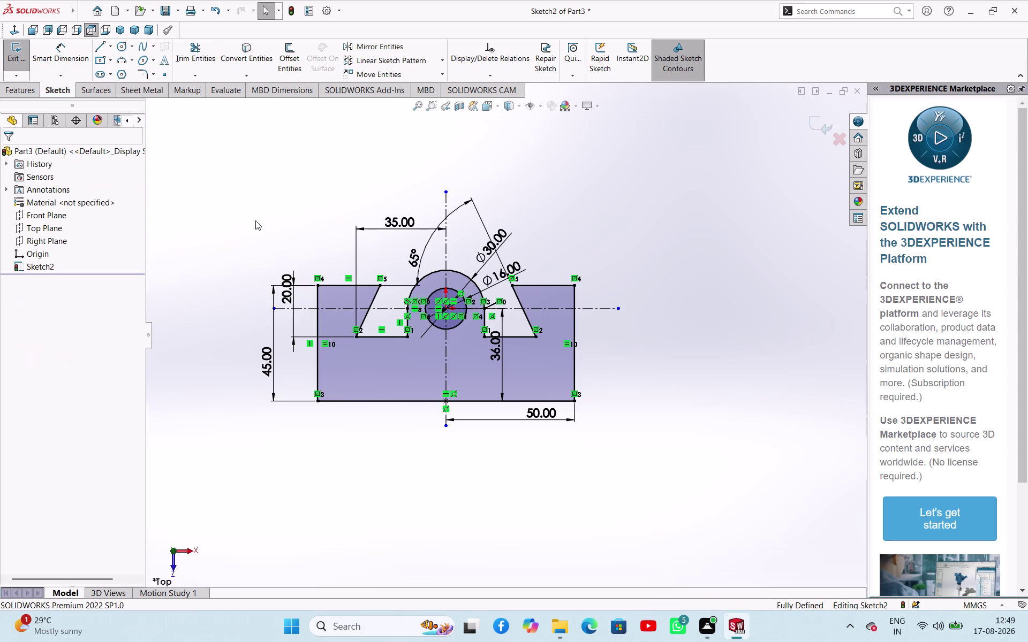
click(25, 62)
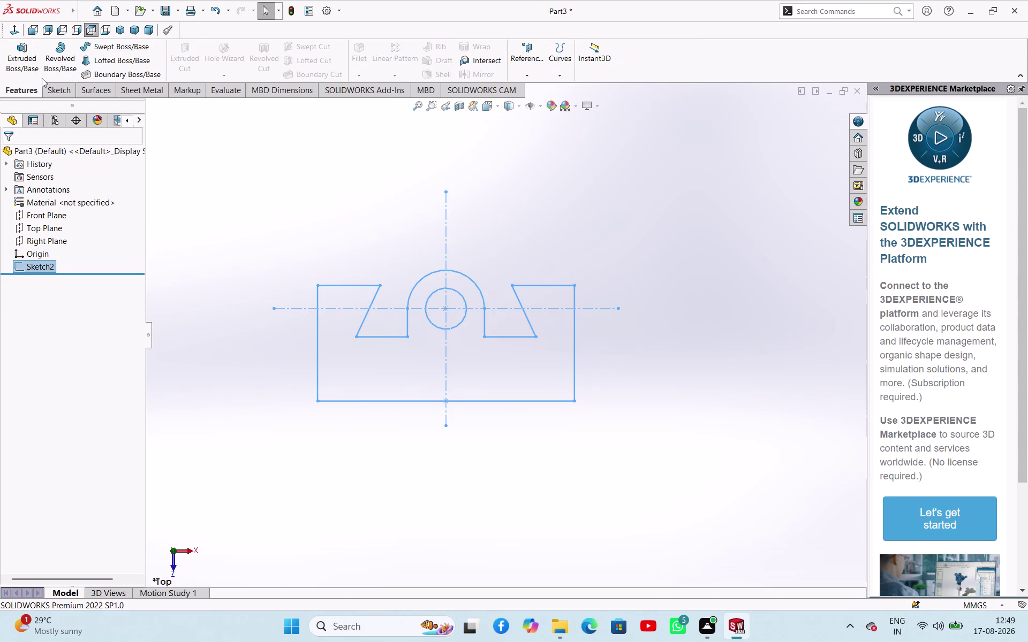
Extrude the notched sketch 240 mm mid-plane into a solid block.
click(34, 63)
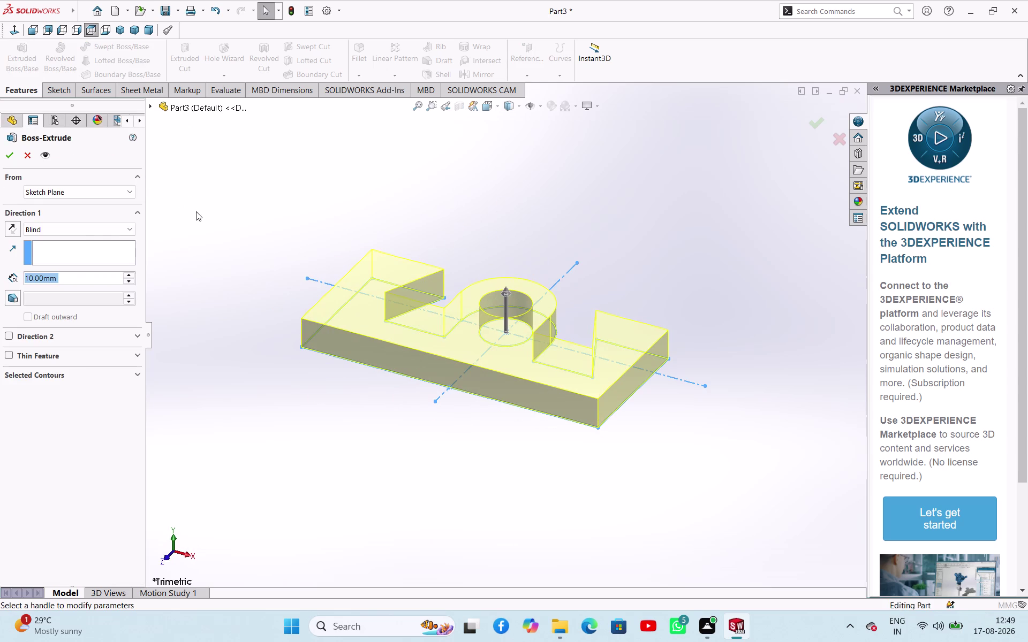
click(92, 228)
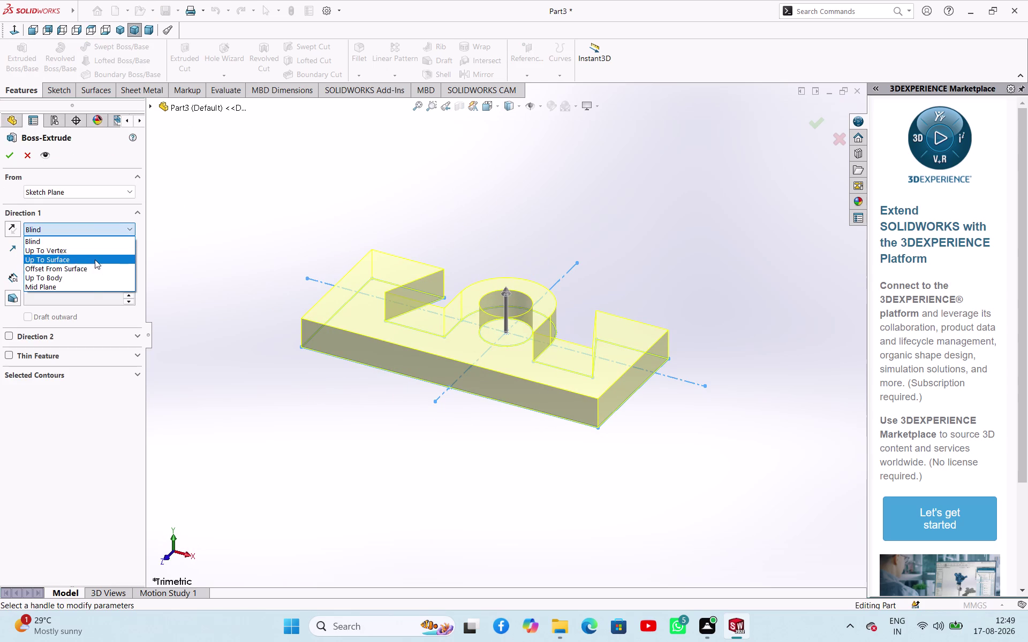
click(94, 285)
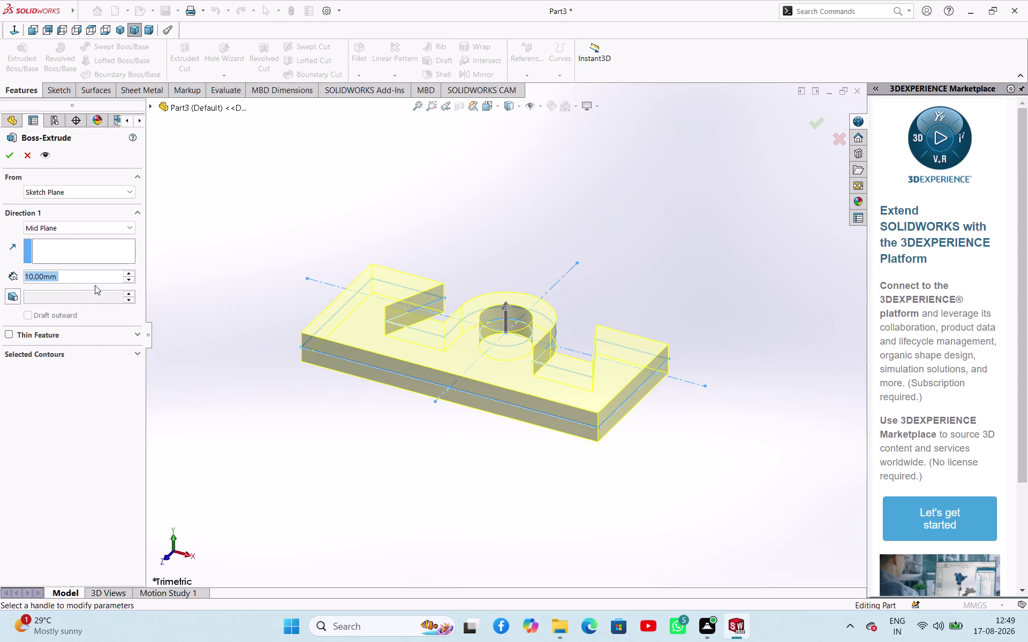
text(240)
key(Return)
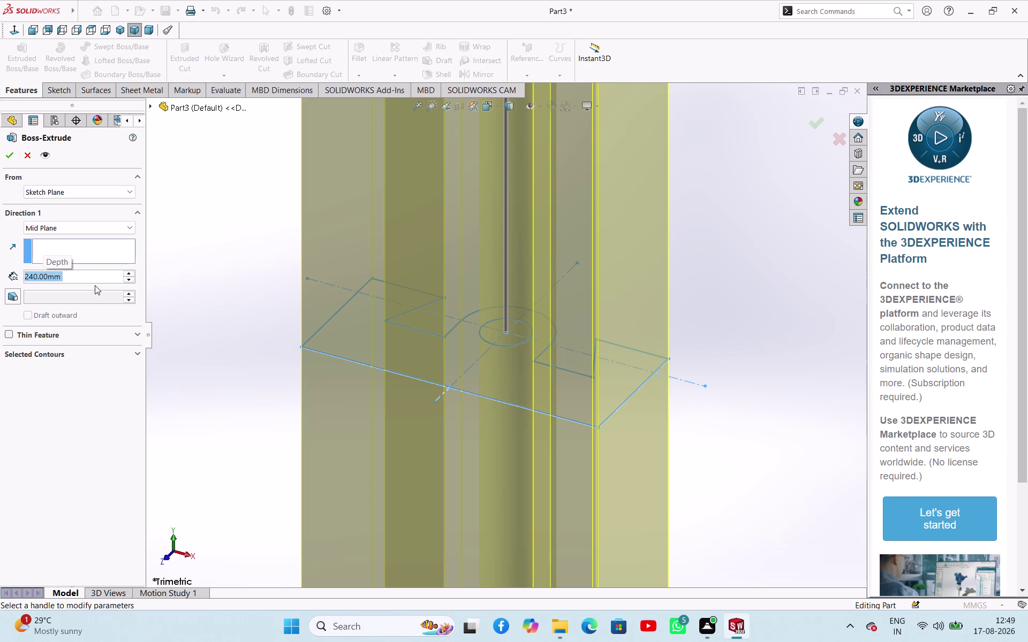
click(15, 156)
Orbit the block to face its front side and select the large front face.
click(227, 243)
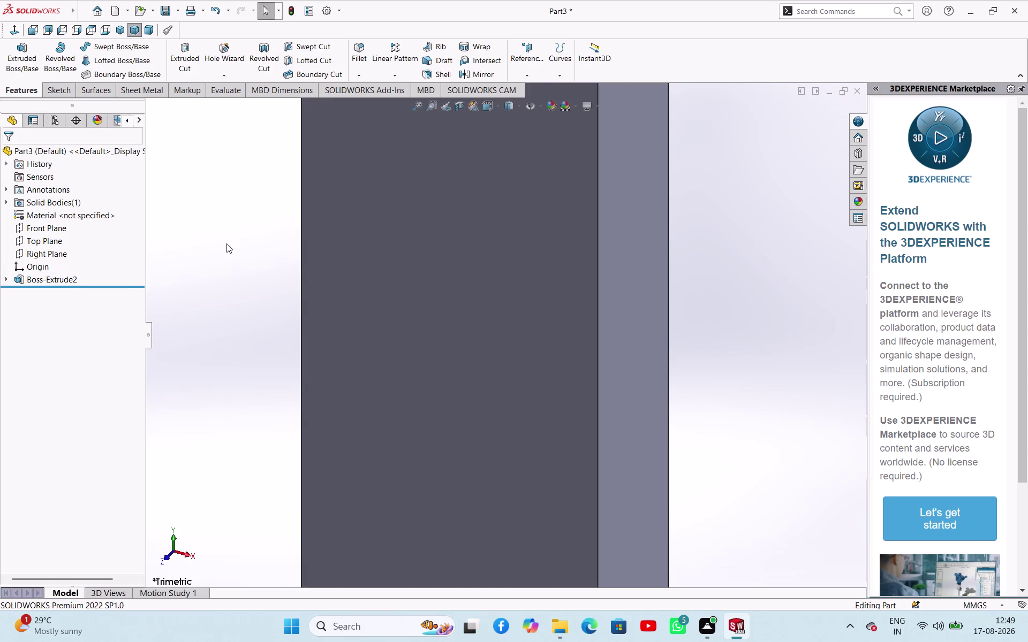
scroll(up, 3)
middle_drag(596, 319, 608, 328)
scroll(up, 3)
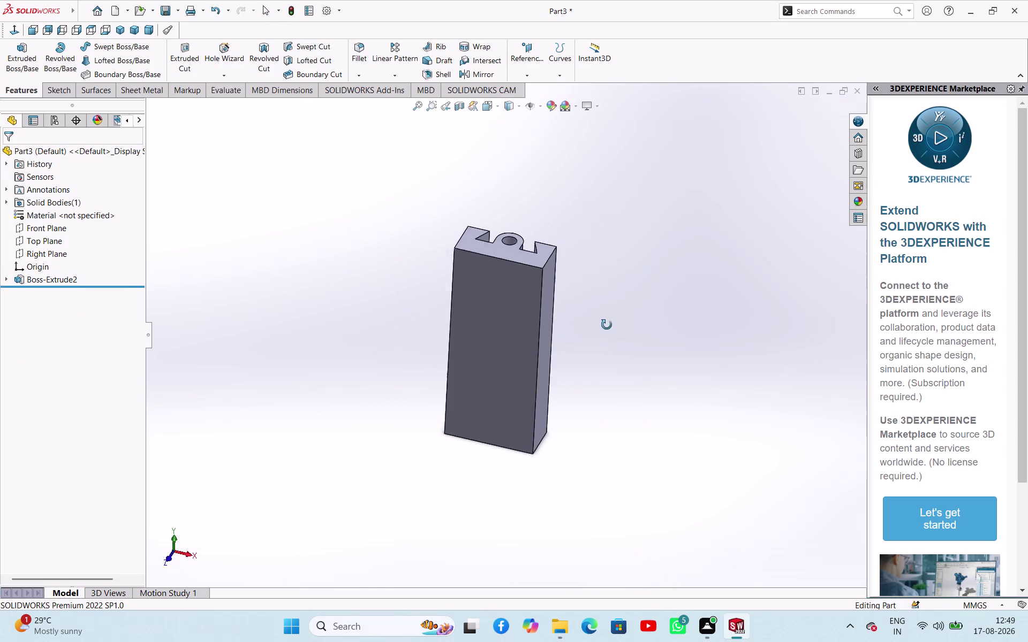
middle_drag(608, 328, 628, 320)
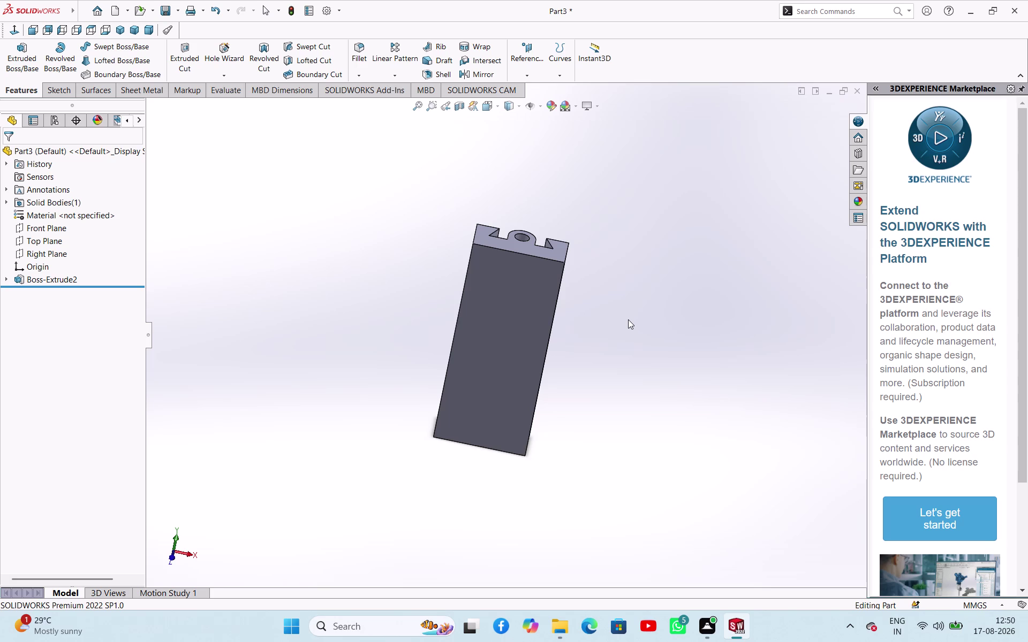
click(511, 382)
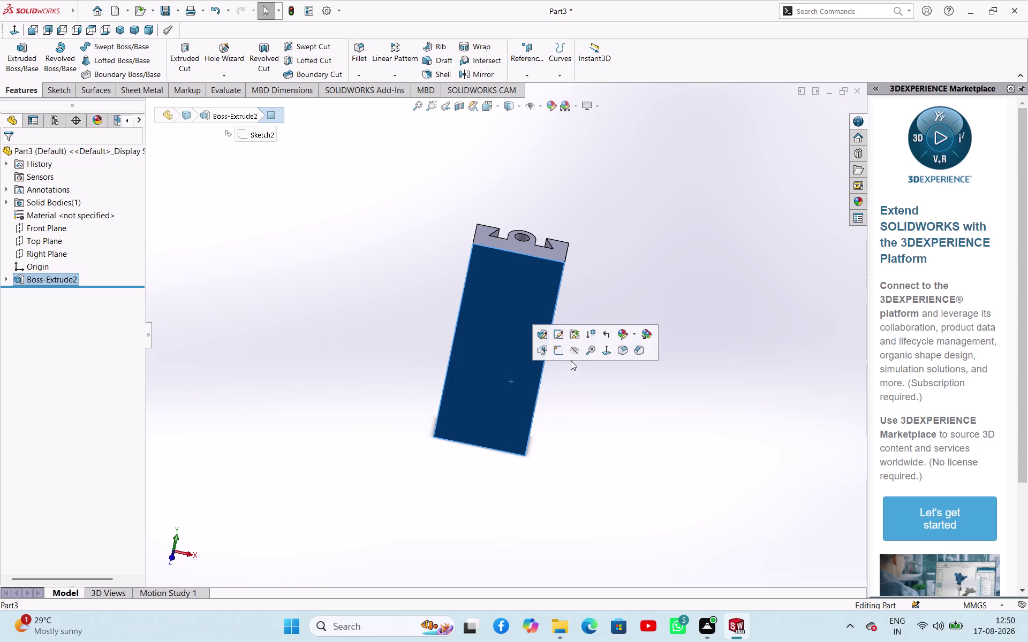
Start a sketch on the front face and draw a circle centred on the origin.
click(558, 347)
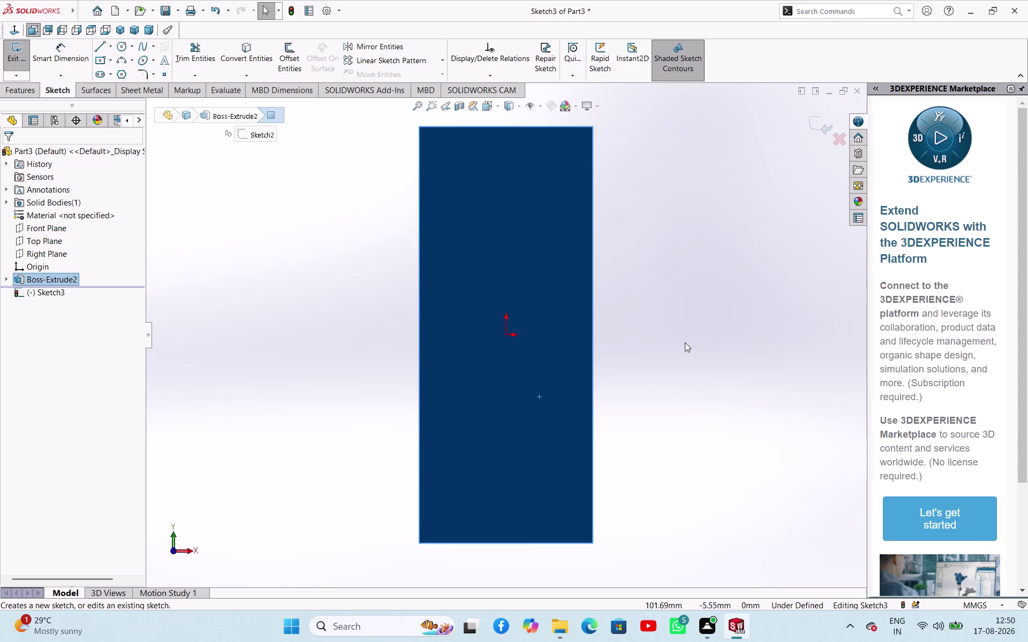
click(685, 342)
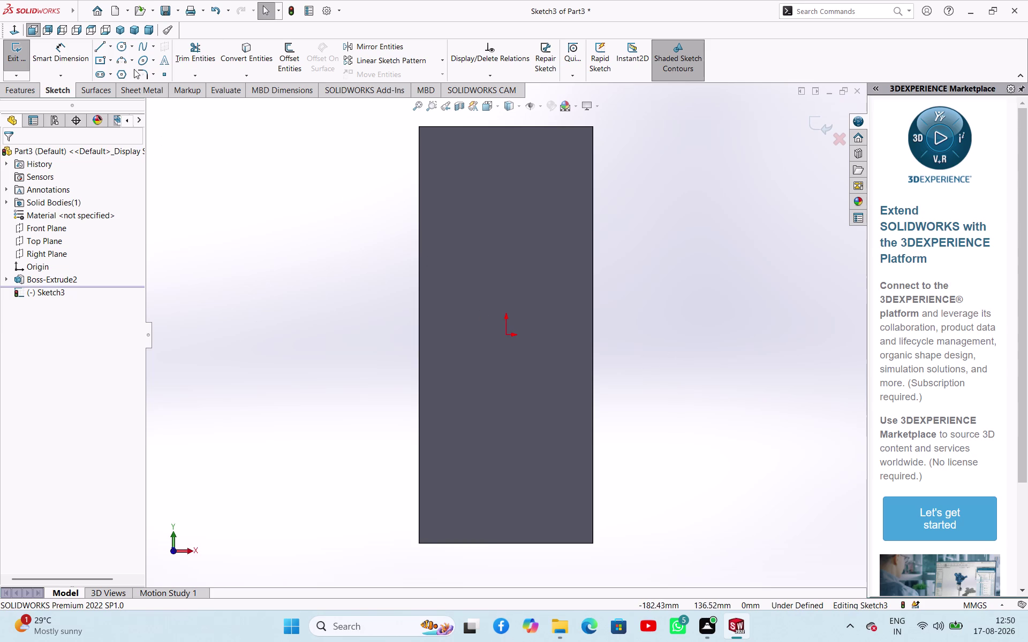
click(122, 49)
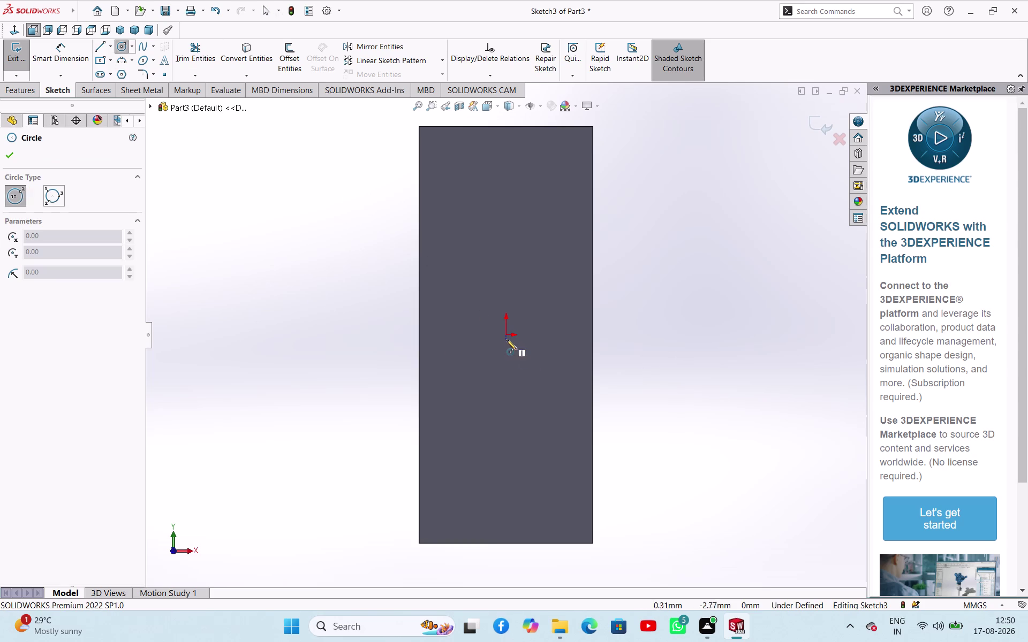
click(505, 339)
click(505, 368)
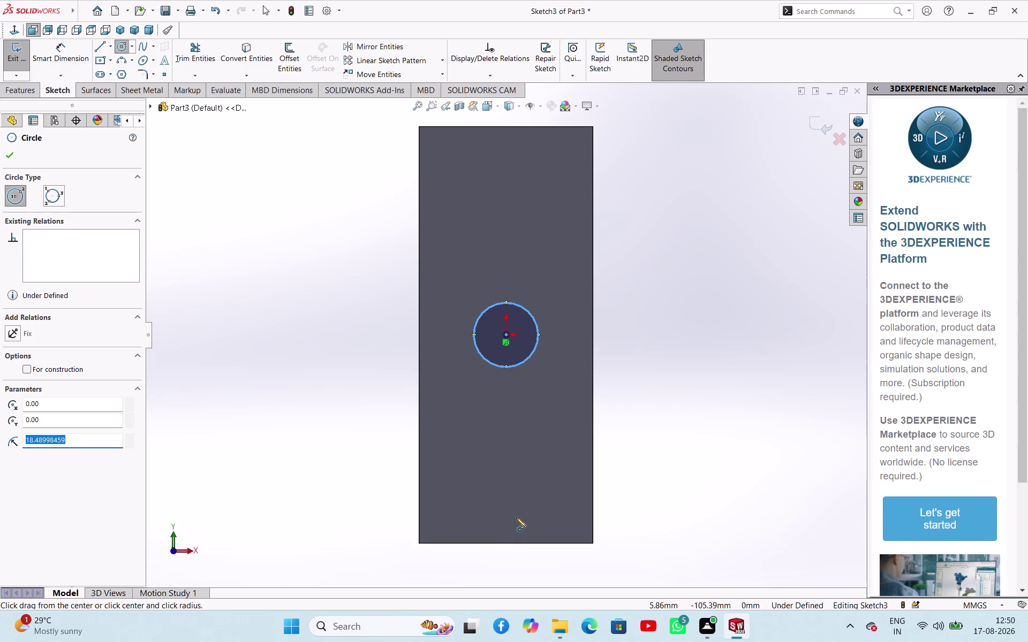
Draw a second, smaller circle below the first one.
click(508, 502)
click(515, 505)
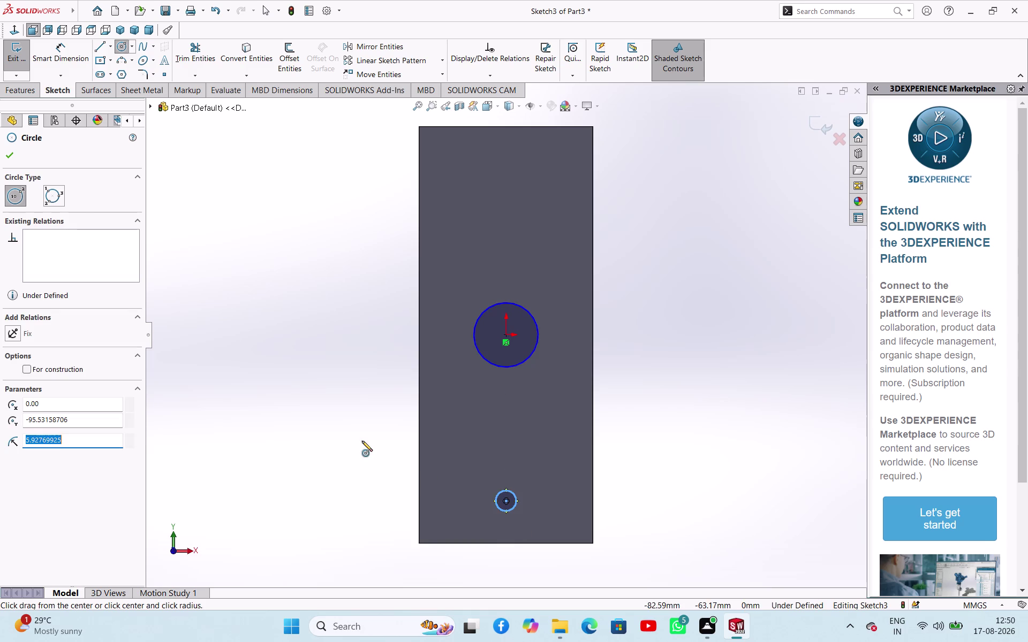
right_click(360, 434)
click(369, 437)
right_drag(356, 441, 406, 302)
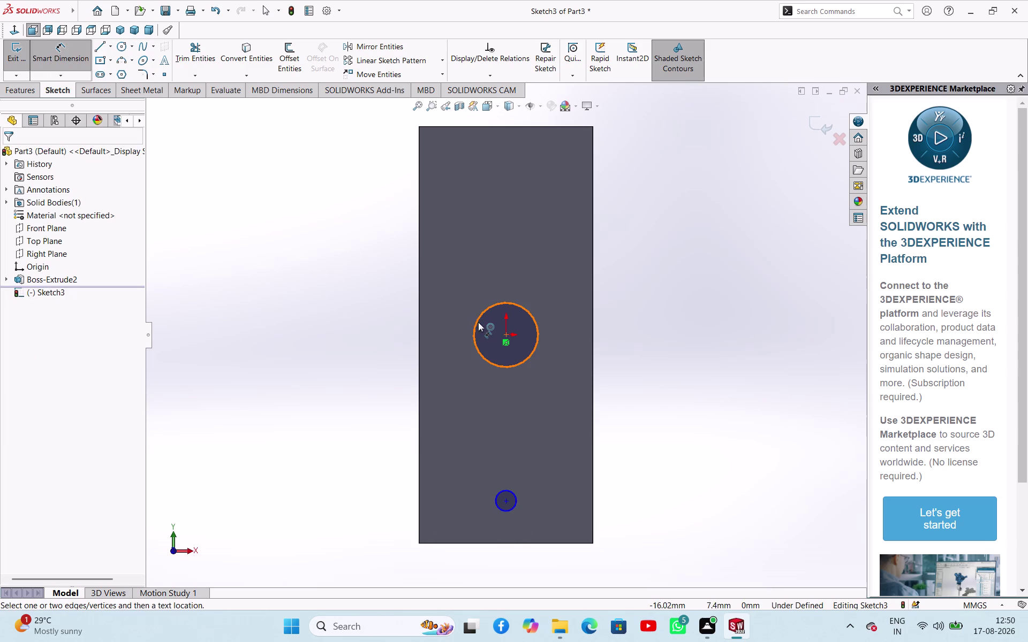
Dimension the upper circle Ø16 and the lower circle Ø20.
click(478, 322)
click(384, 327)
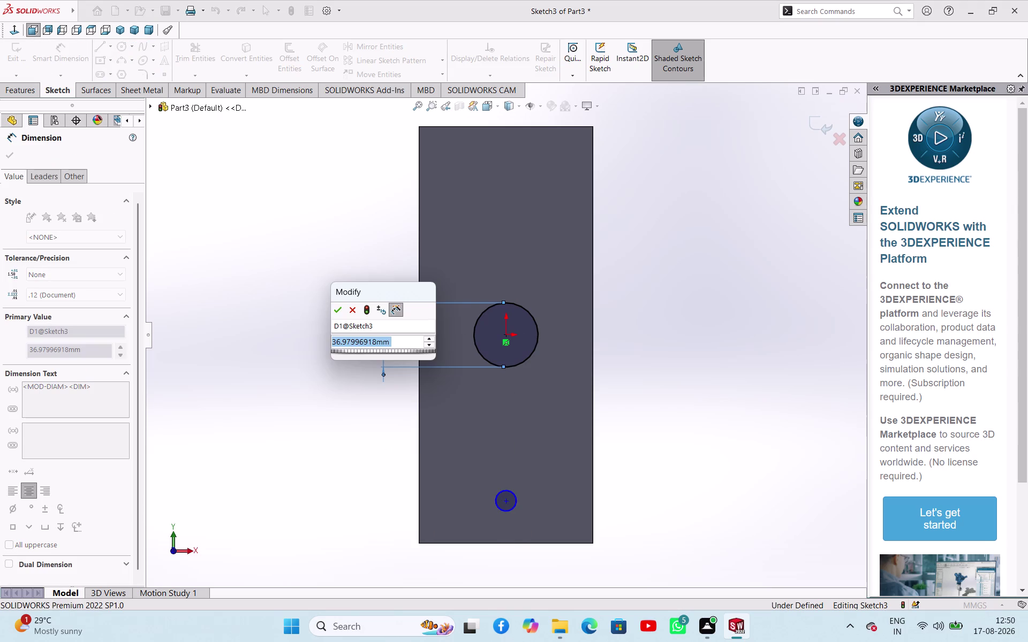
text(16)
key(Return)
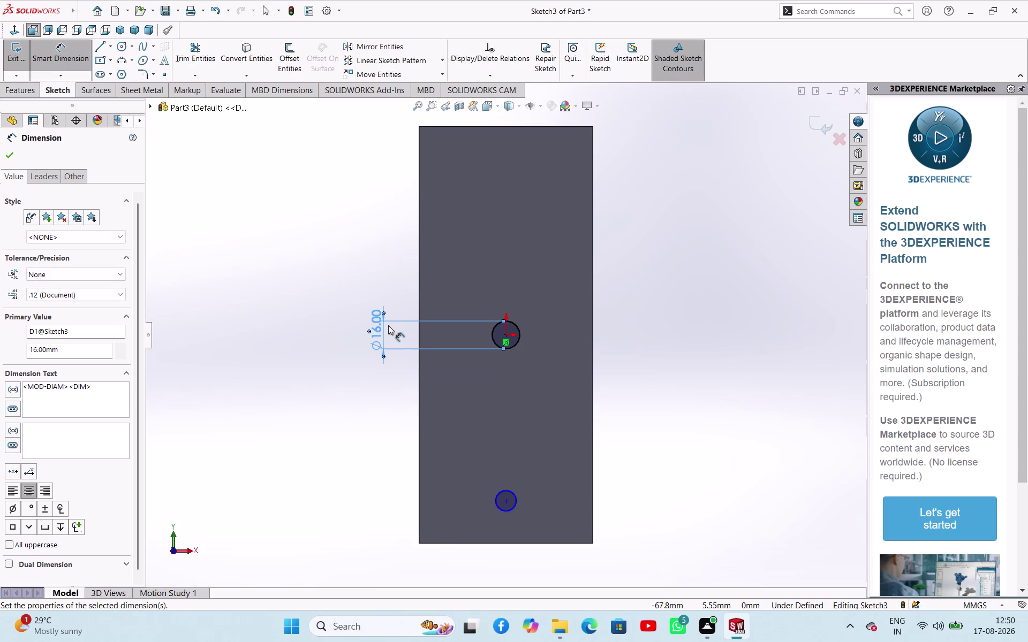
click(518, 503)
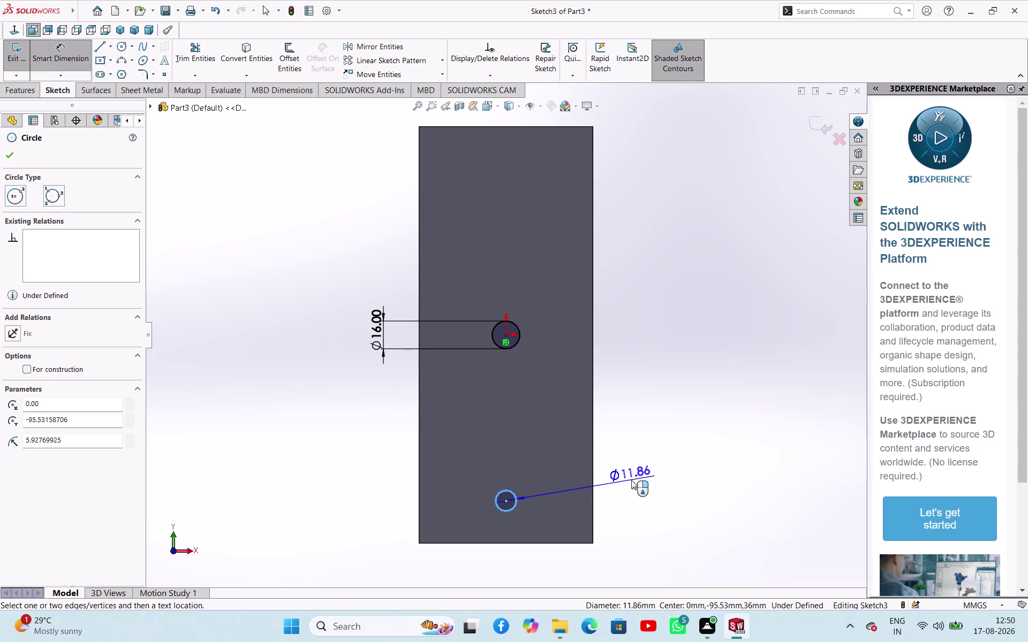
click(631, 481)
text(20)
key(Return)
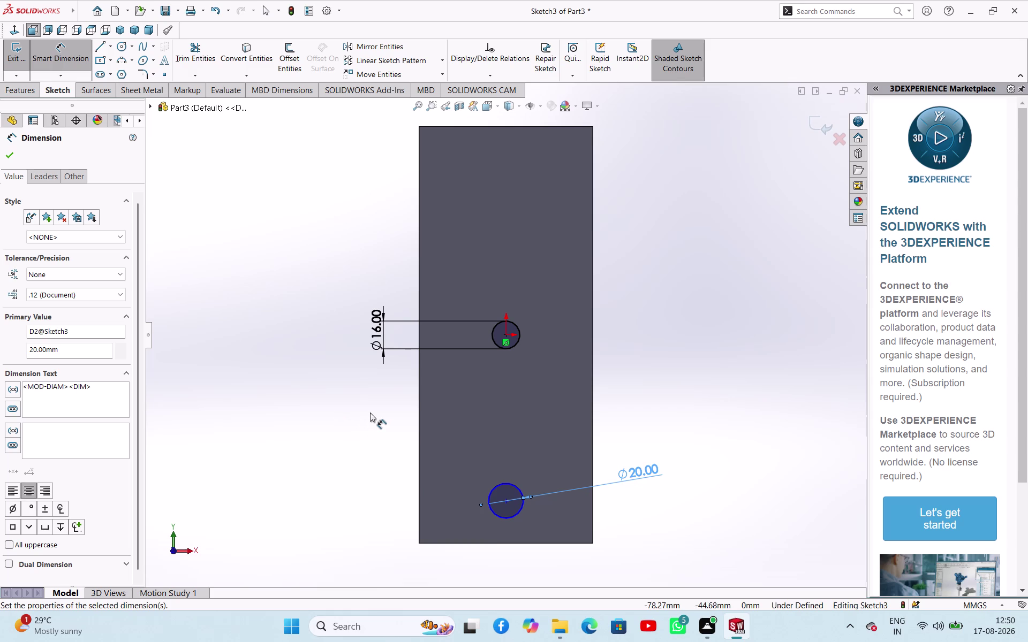
click(9, 163)
Set the vertical spacing between the two circle centres to 88 mm.
right_drag(277, 331, 314, 205)
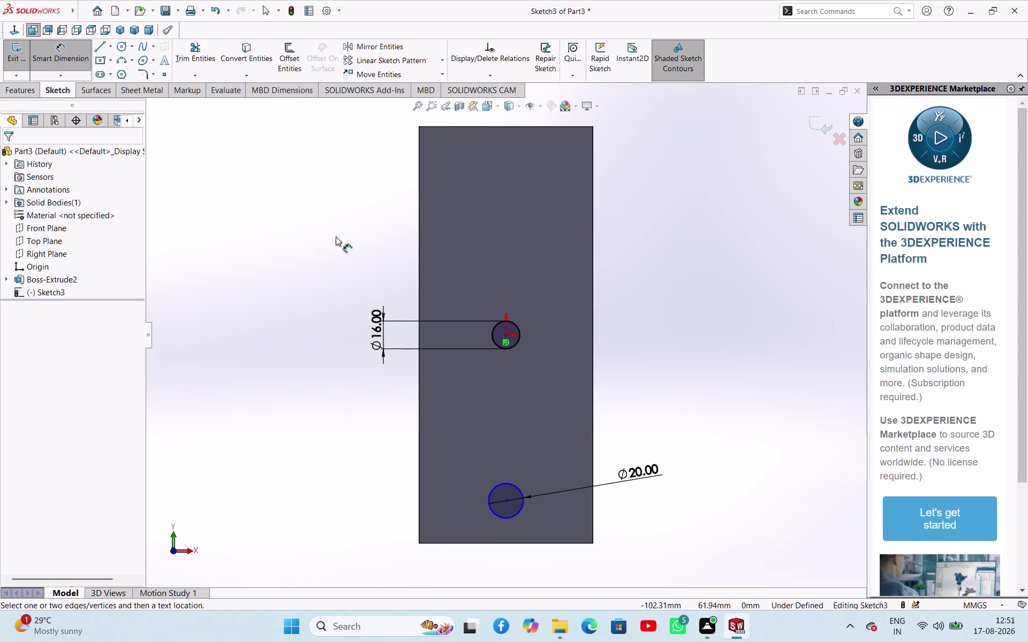
click(506, 337)
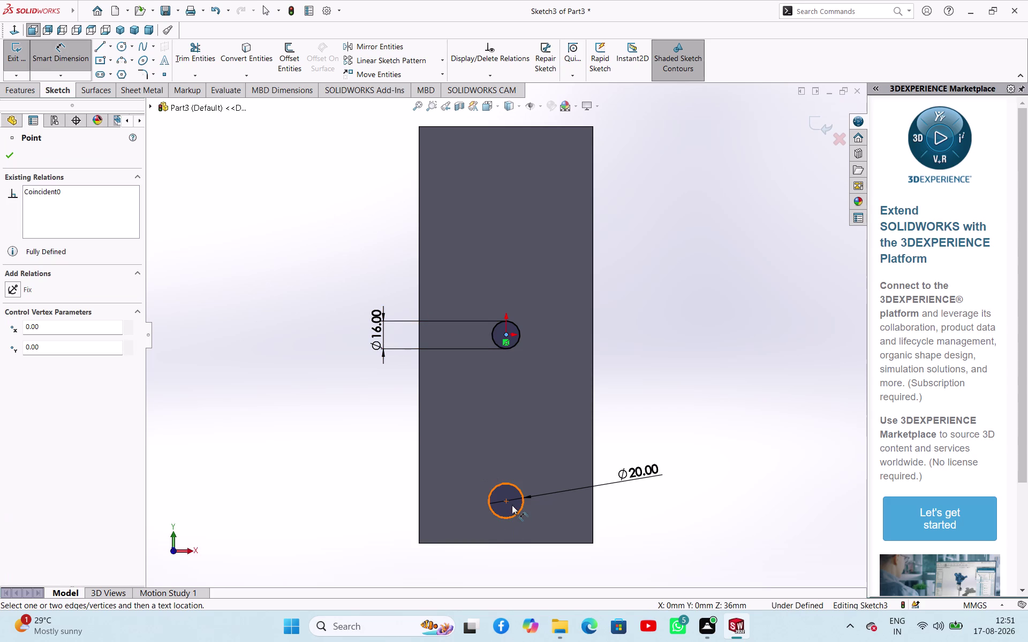
click(508, 503)
click(317, 462)
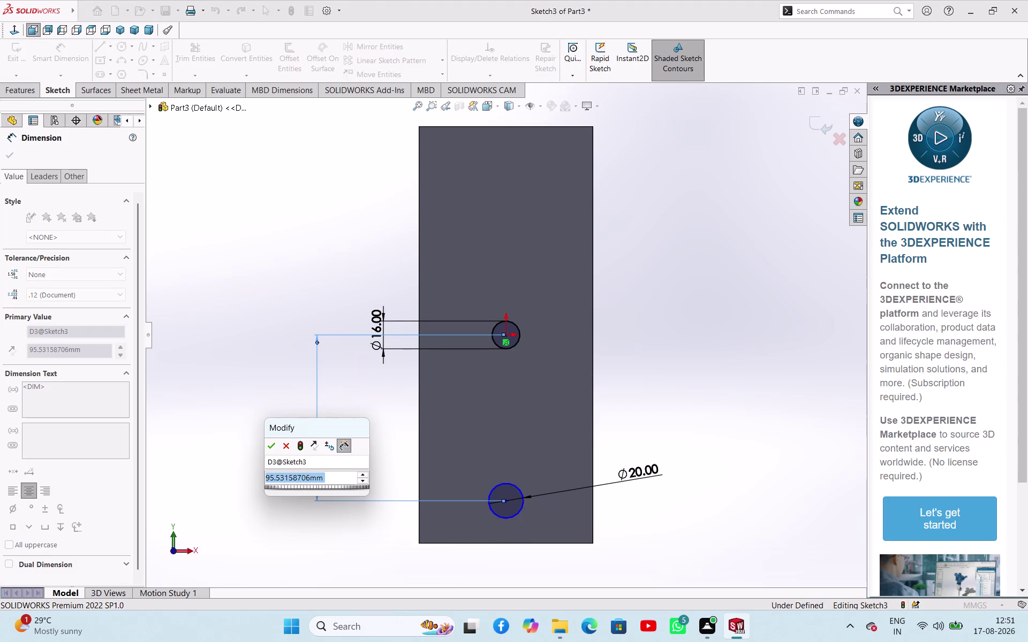
text(88)
key(Return)
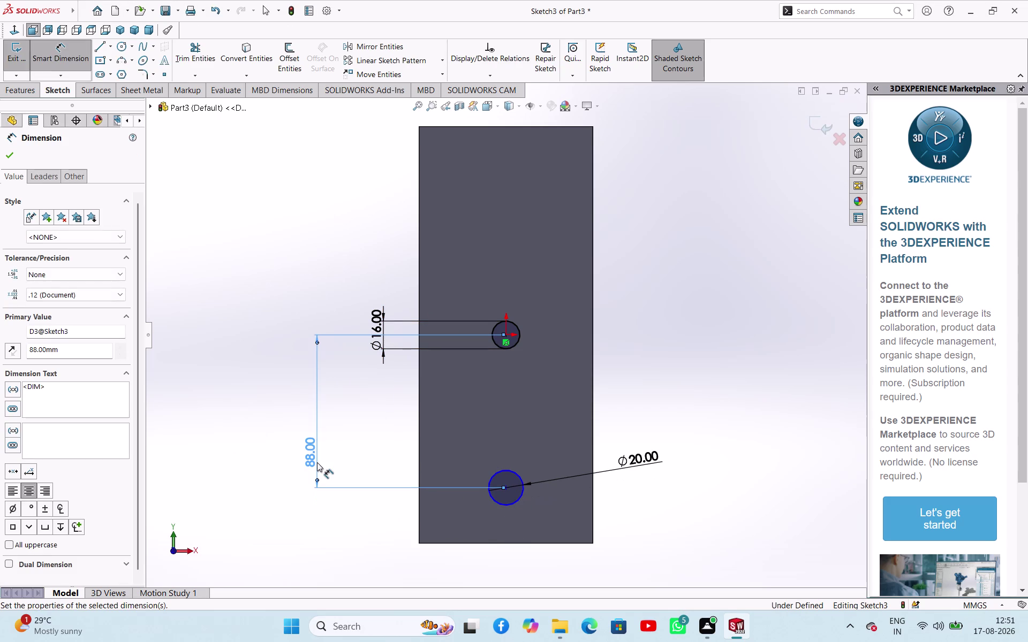
click(6, 148)
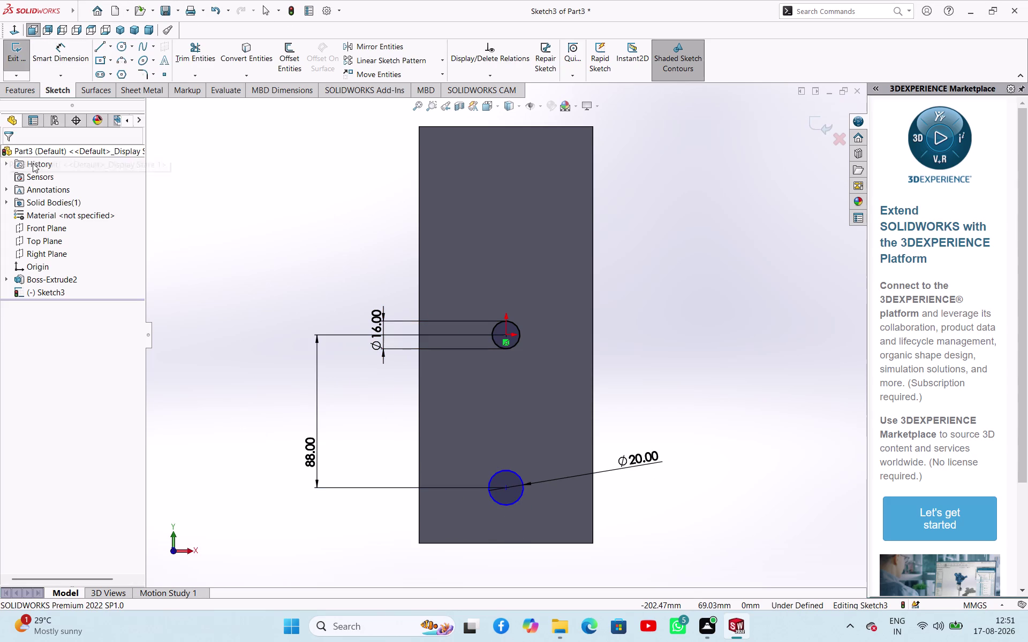
click(182, 184)
right_drag(223, 240, 250, 164)
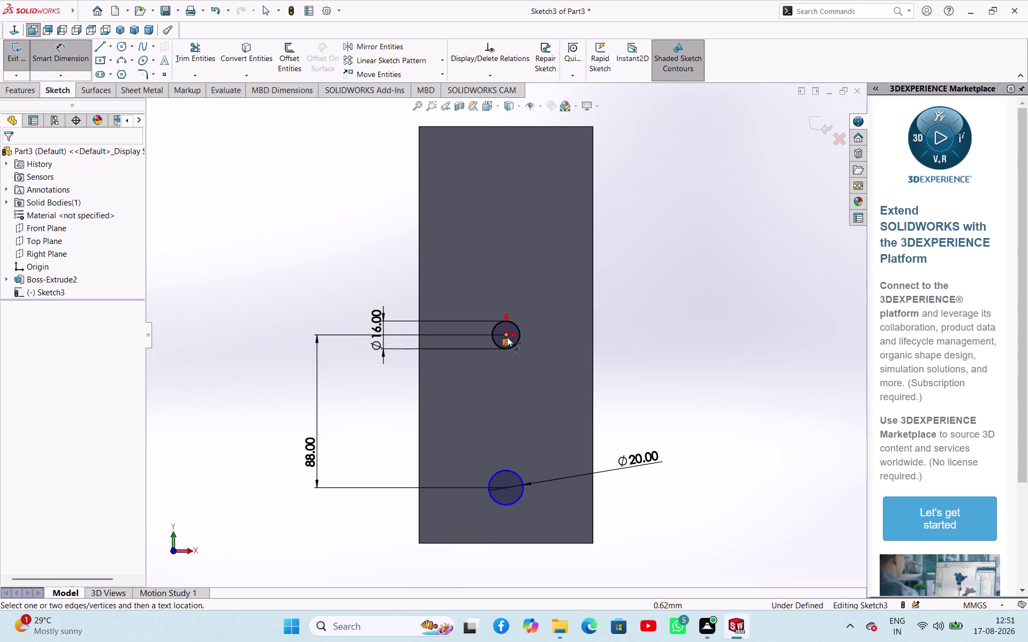
click(507, 337)
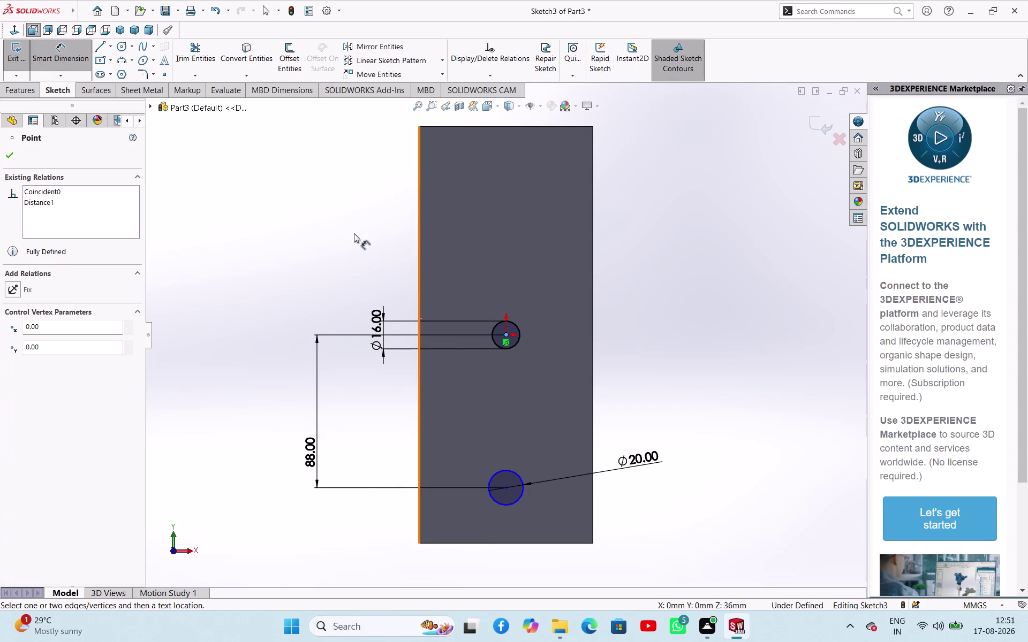
right_drag(353, 231, 404, 245)
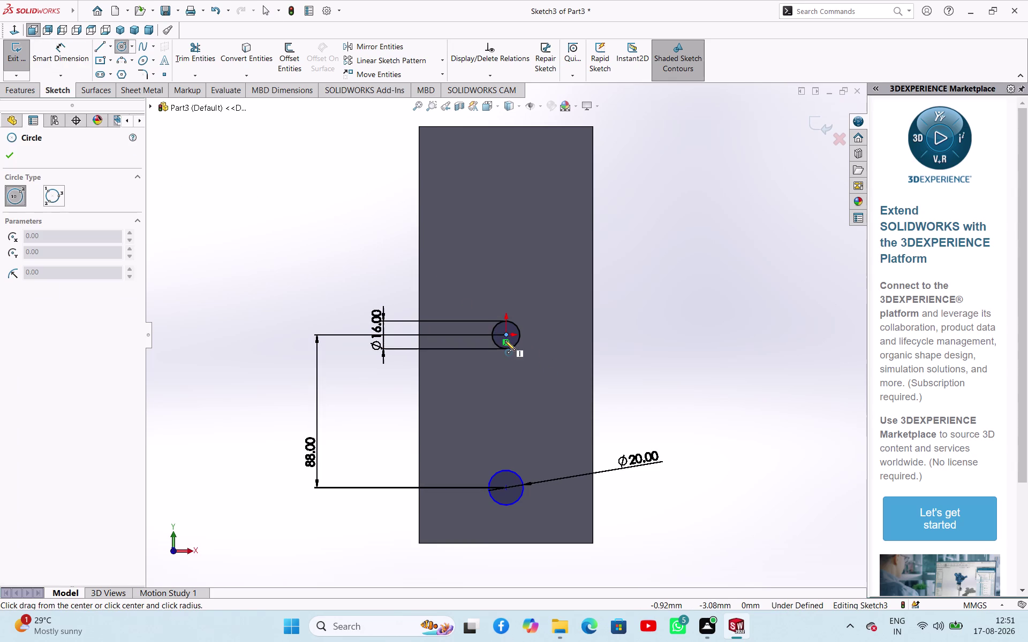
Draw a large circle centred on the origin.
click(508, 334)
click(563, 354)
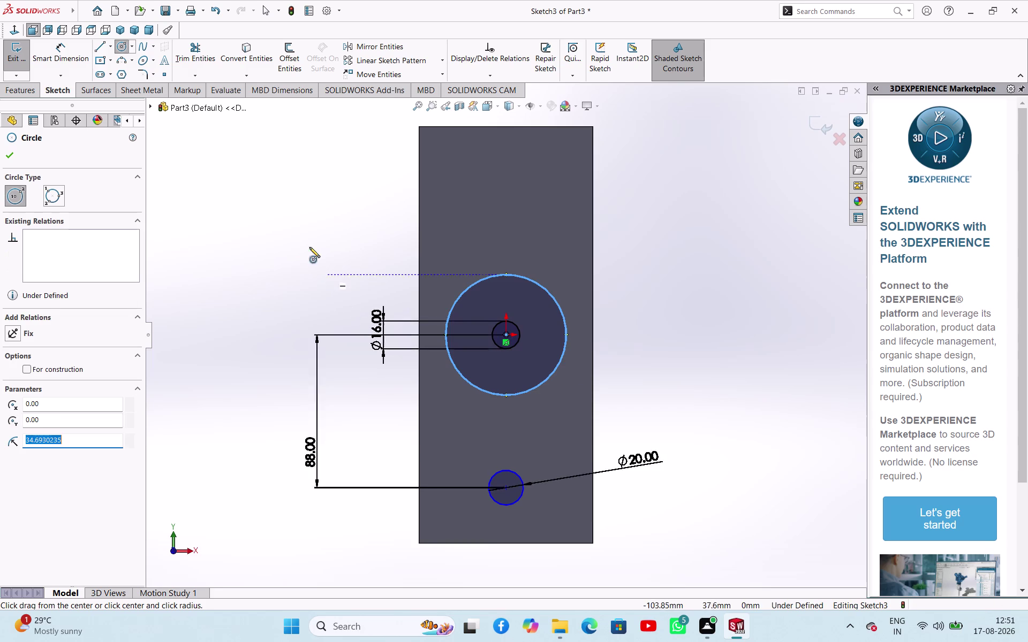
right_click(274, 228)
click(290, 241)
right_drag(273, 256, 302, 202)
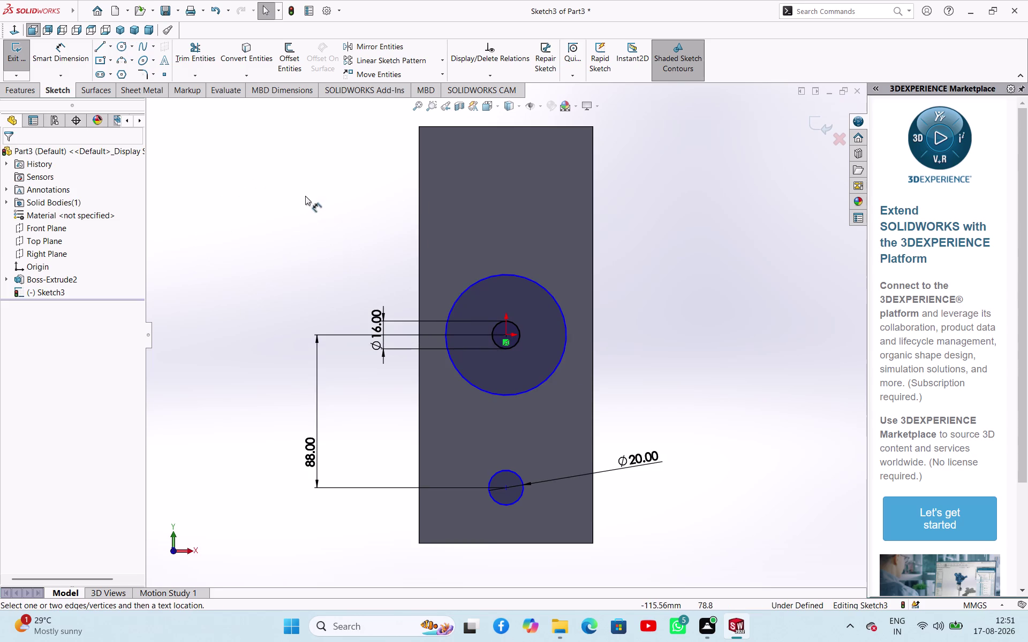
right_drag(302, 202, 305, 194)
Dimension the large circle to Ø246 and recentre the sketch in the view.
click(554, 301)
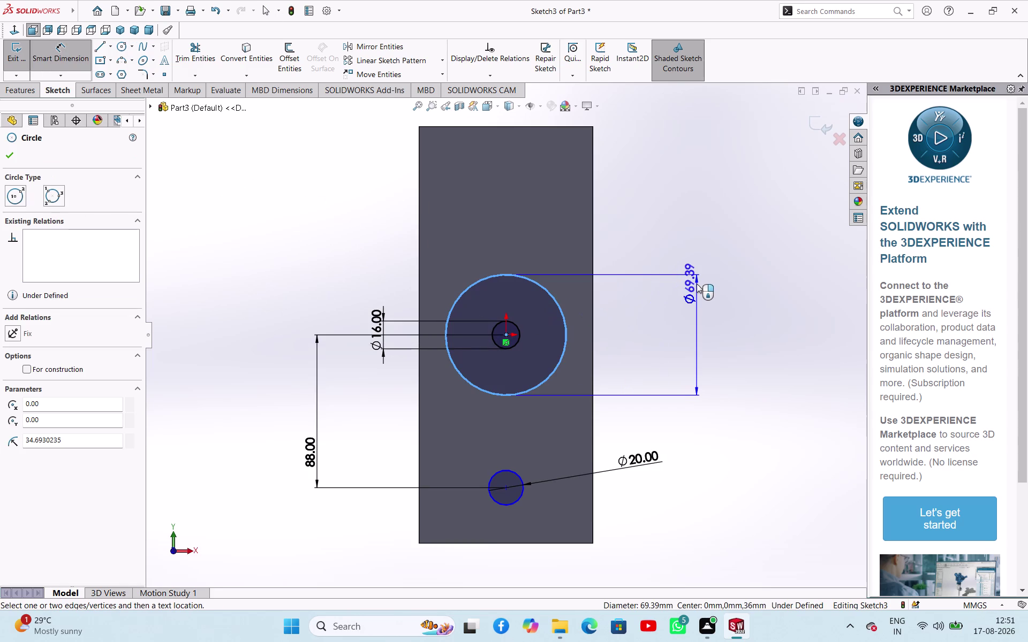
click(696, 284)
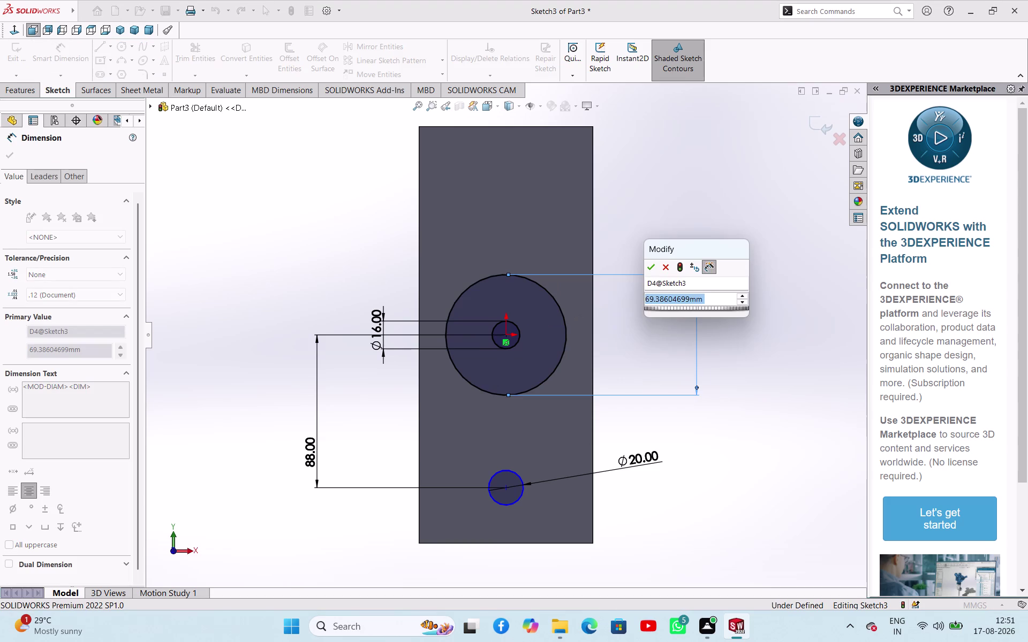
key(2)
text(46)
key(Return)
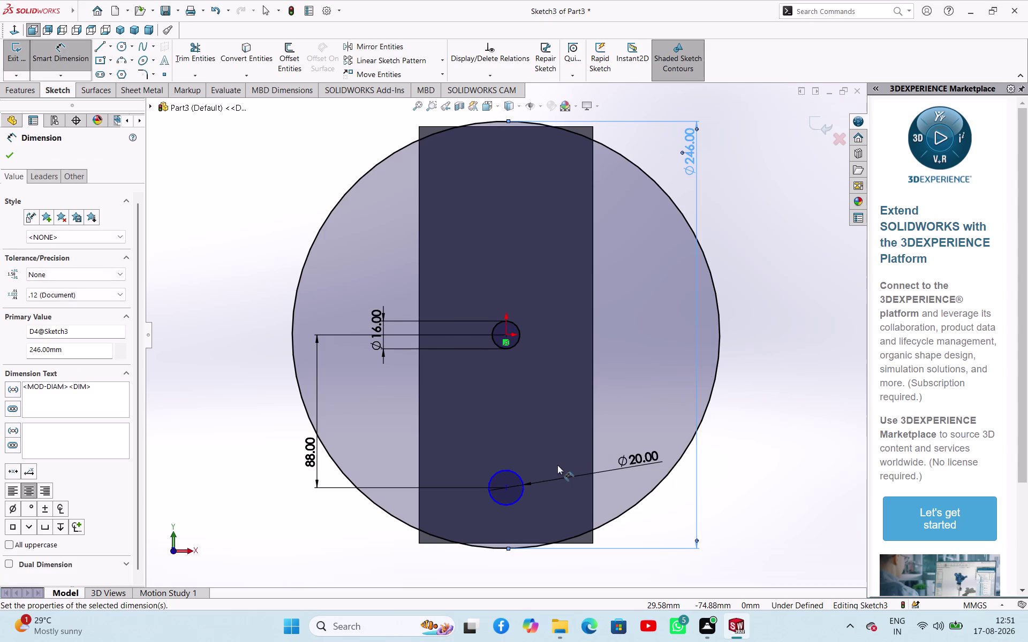
scroll(up, 3)
scroll(down, 3)
scroll(up, 3)
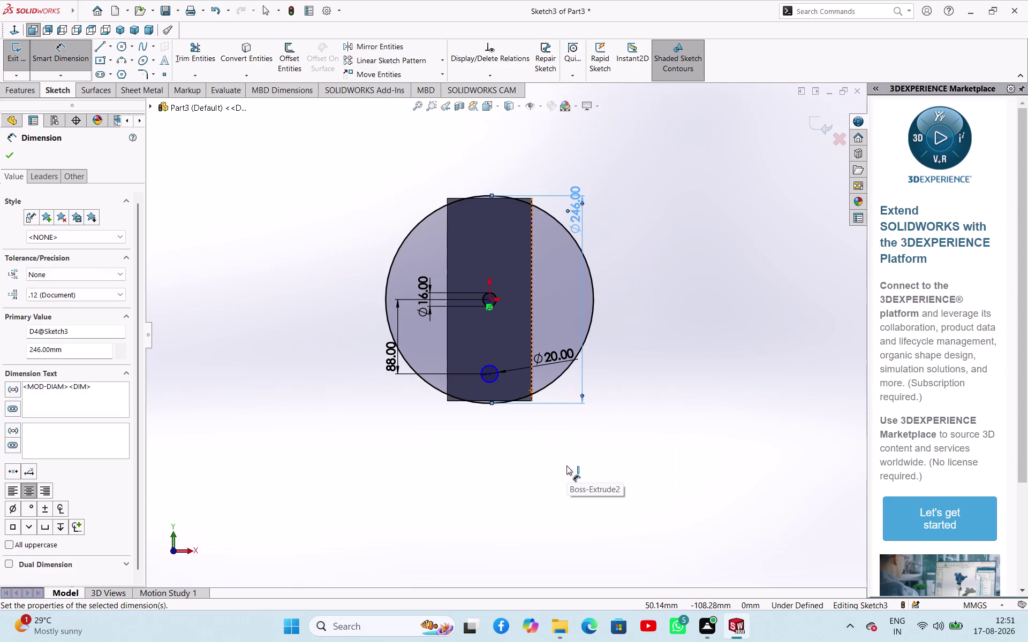
scroll(down, 3)
scroll(up, 3)
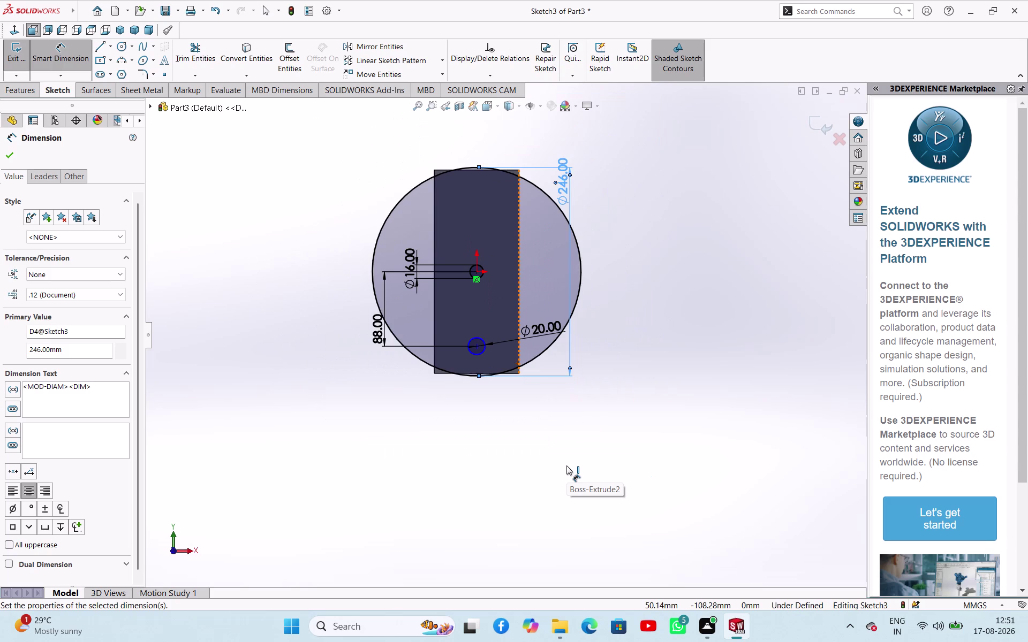
scroll(down, 3)
scroll(up, 3)
scroll(down, 3)
scroll(up, 3)
scroll(down, 3)
scroll(up, 3)
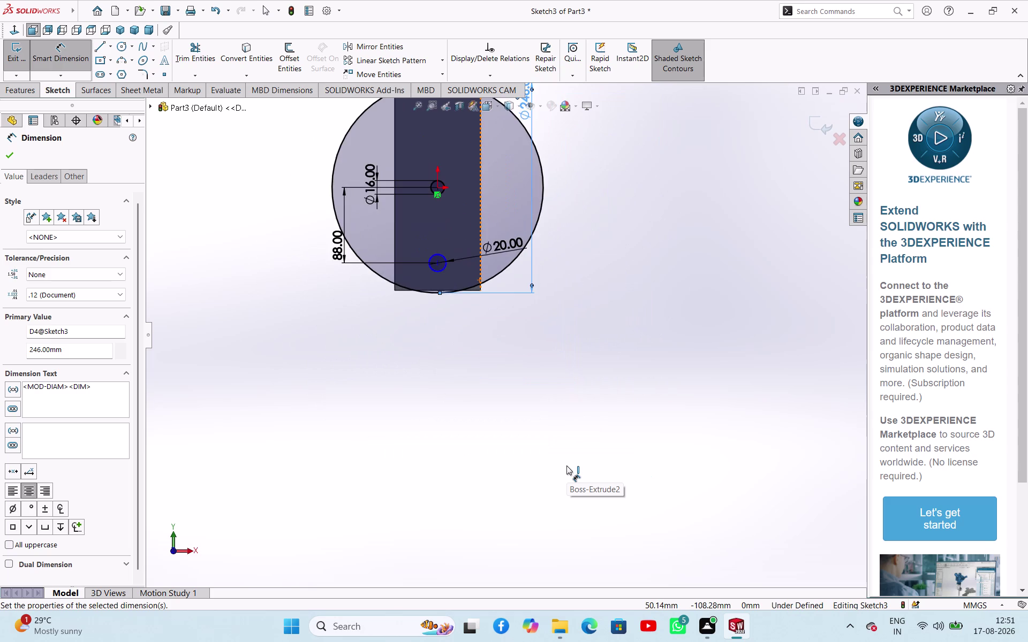
scroll(down, 3)
scroll(up, 3)
scroll(down, 3)
scroll(up, 3)
scroll(down, 3)
scroll(up, 3)
scroll(down, 3)
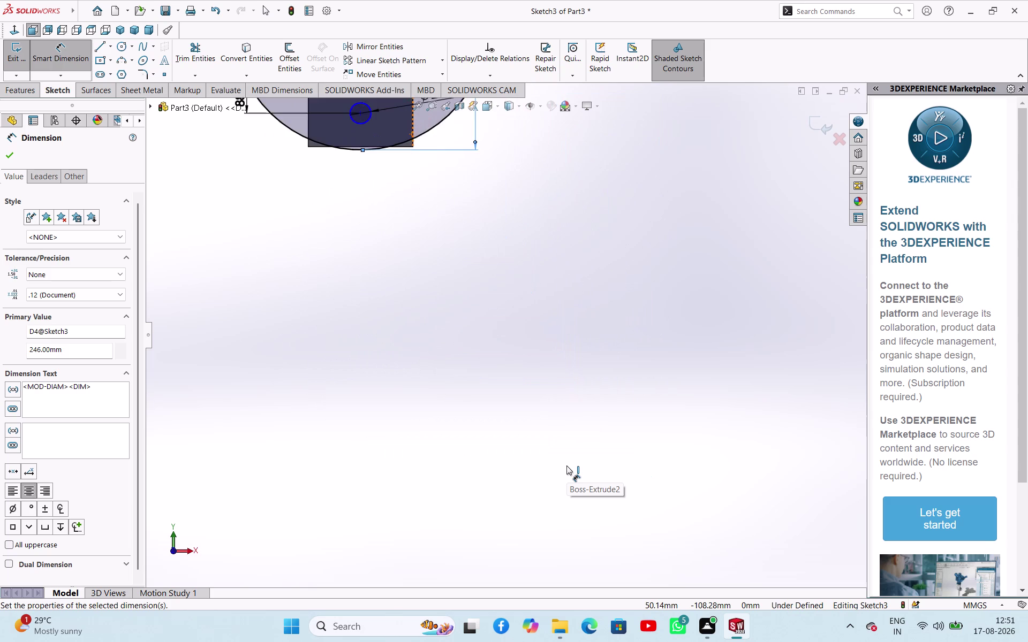
scroll(up, 3)
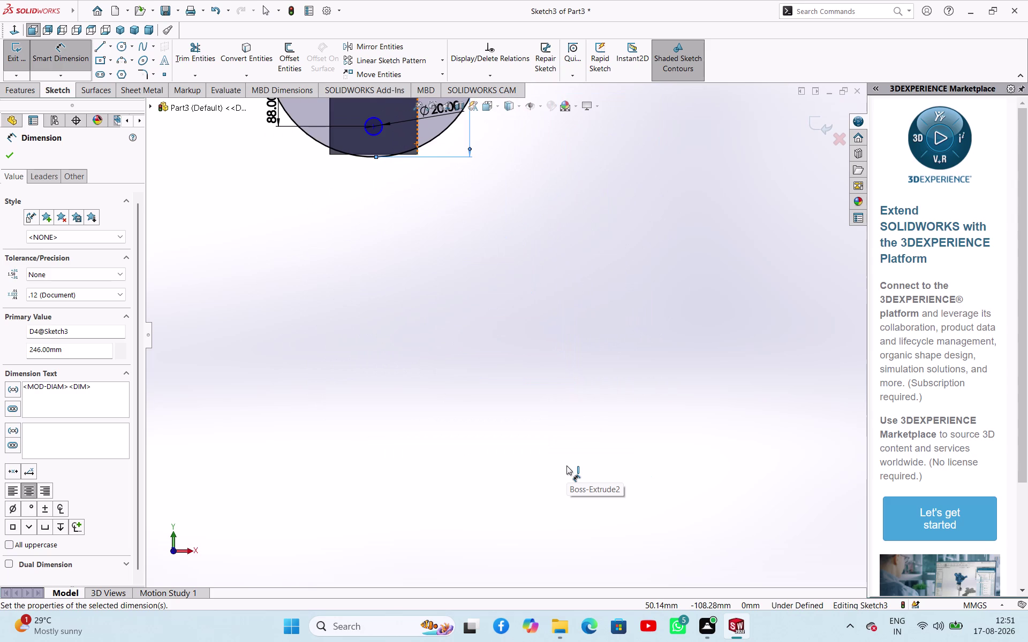
scroll(up, 3)
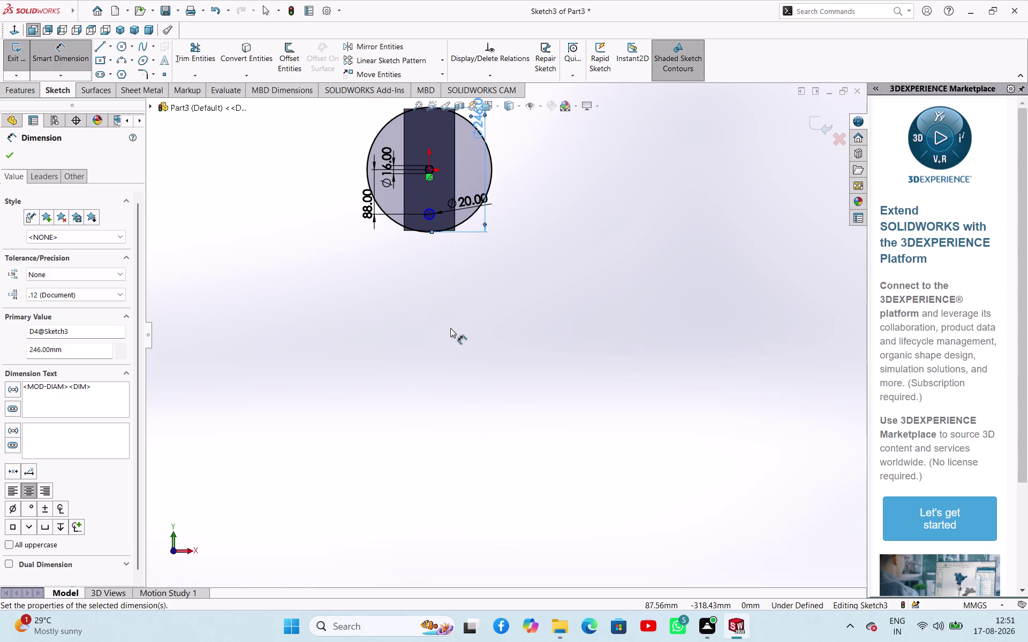
right_click(216, 162)
click(236, 198)
scroll(up, 3)
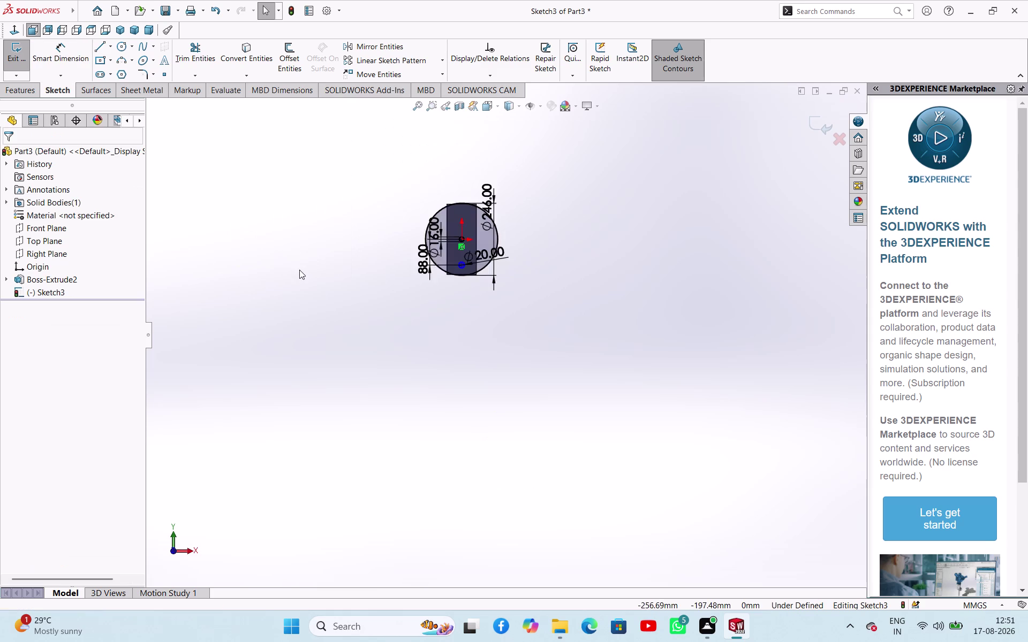
scroll(down, 3)
right_drag(461, 323, 455, 194)
scroll(down, 3)
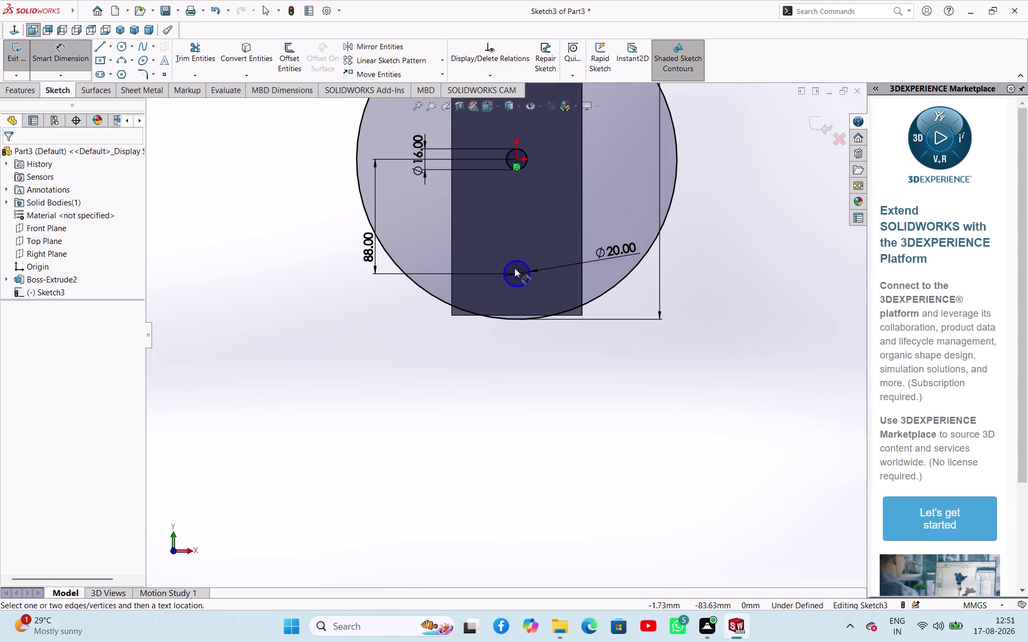
key(Escape)
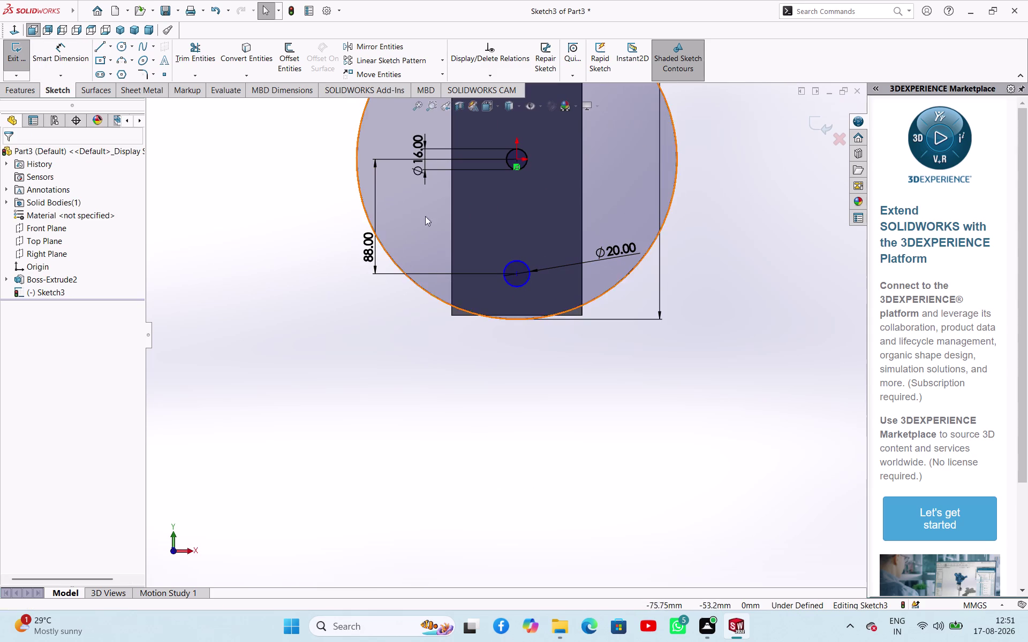
Delete the Ø16 centre circle.
key(Escape)
click(525, 167)
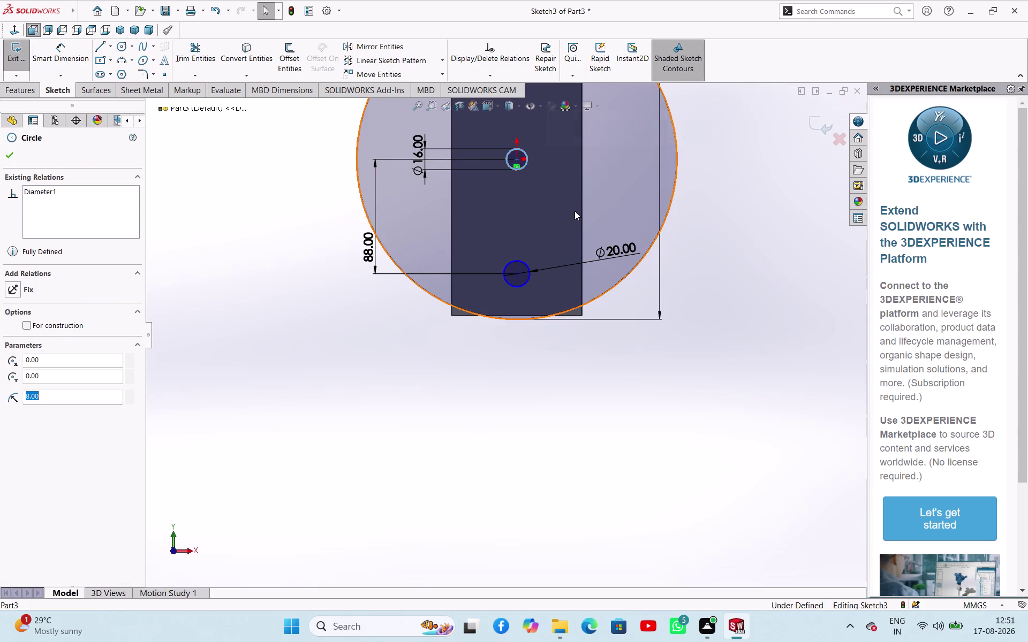
key(Delete)
key(Return)
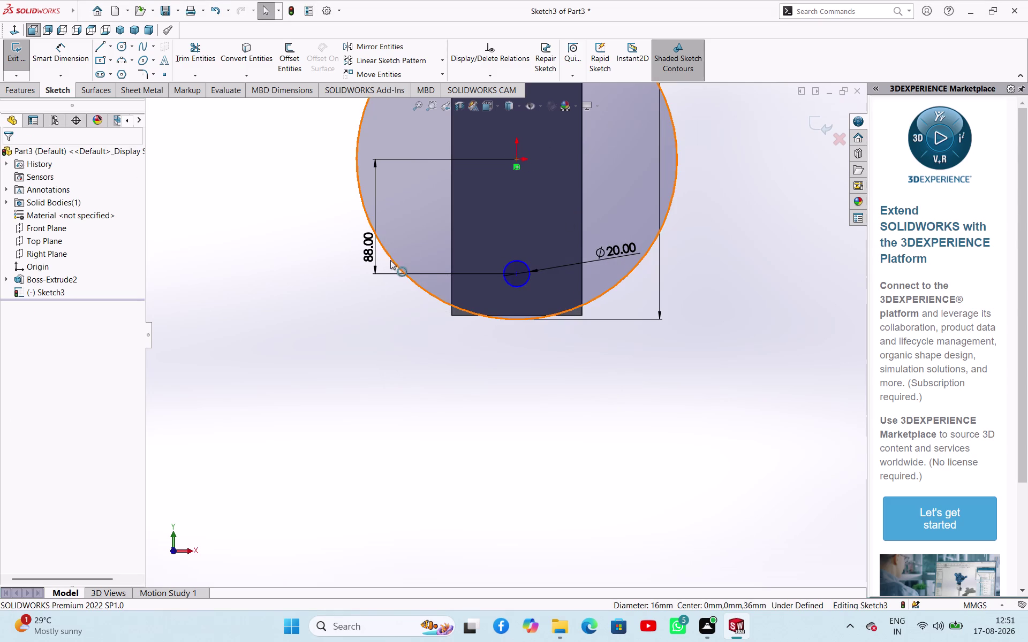
Delete the Ø246 circle and its dimensions, confirming the deletion.
click(390, 260)
key(Delete)
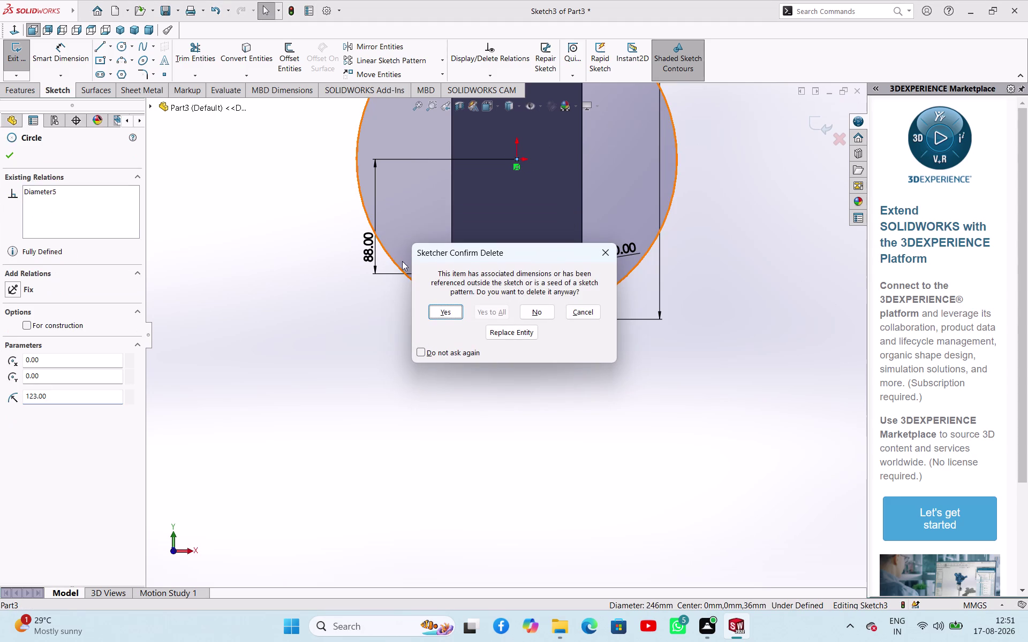
key(Return)
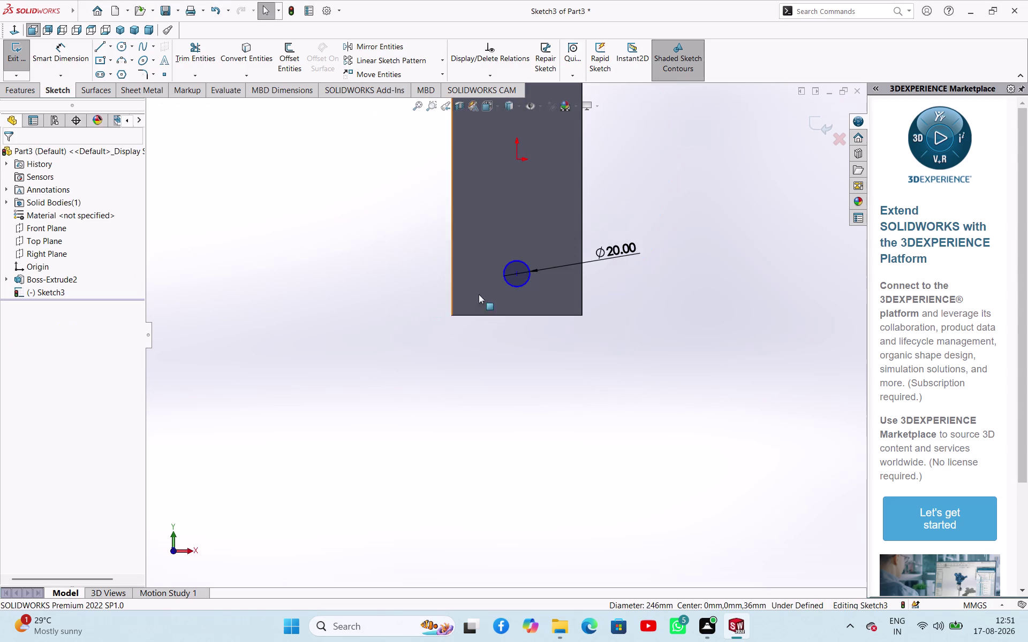
scroll(up, 3)
scroll(down, 3)
click(406, 351)
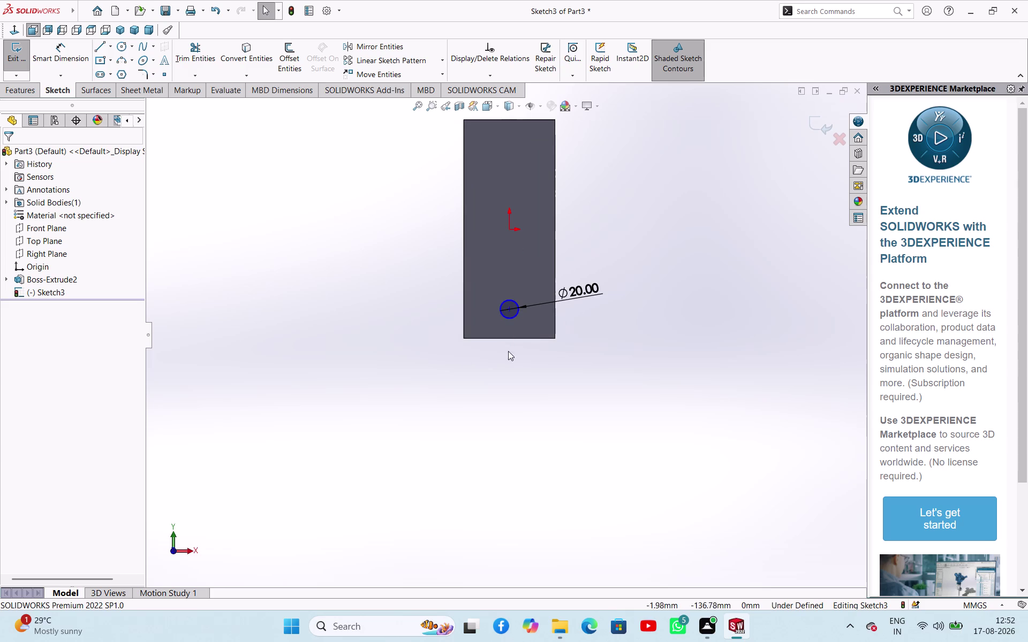
click(516, 318)
Delete the remaining Ø20 circle, leaving Sketch3 empty.
key(BackSpace)
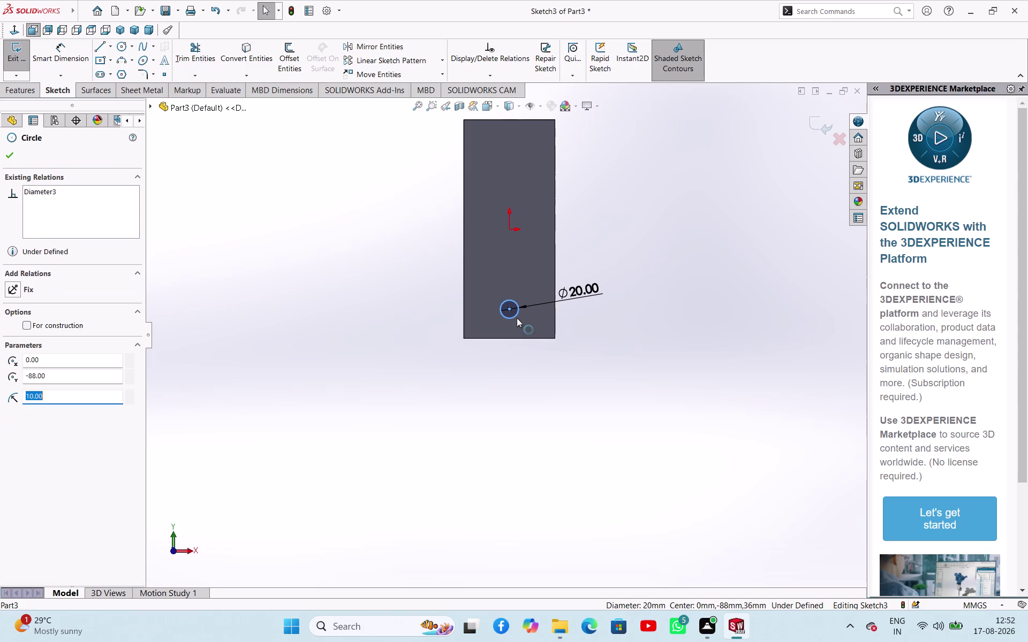
click(517, 318)
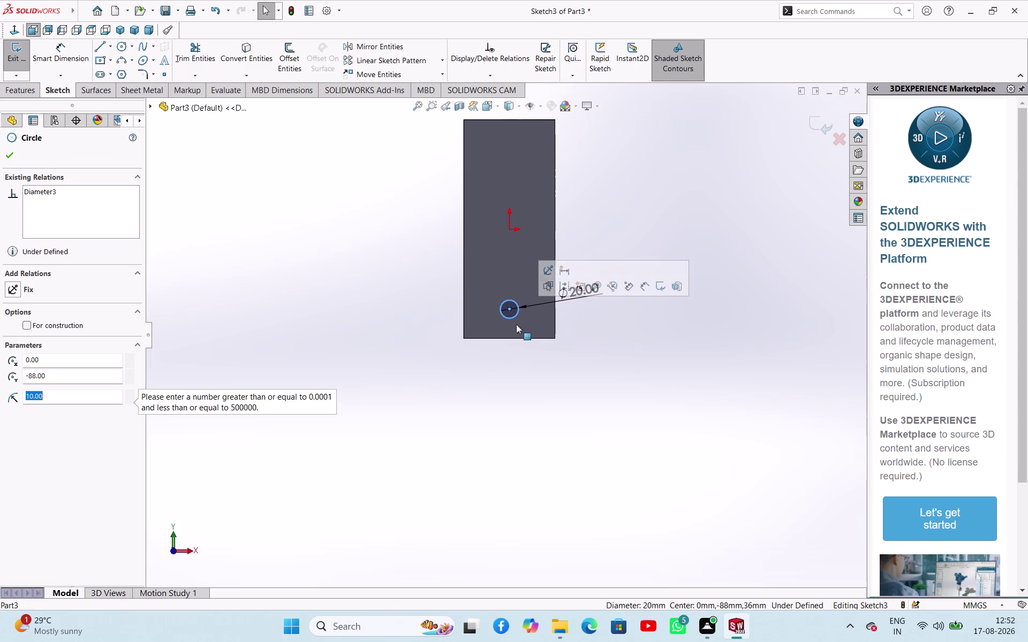
click(477, 402)
click(508, 321)
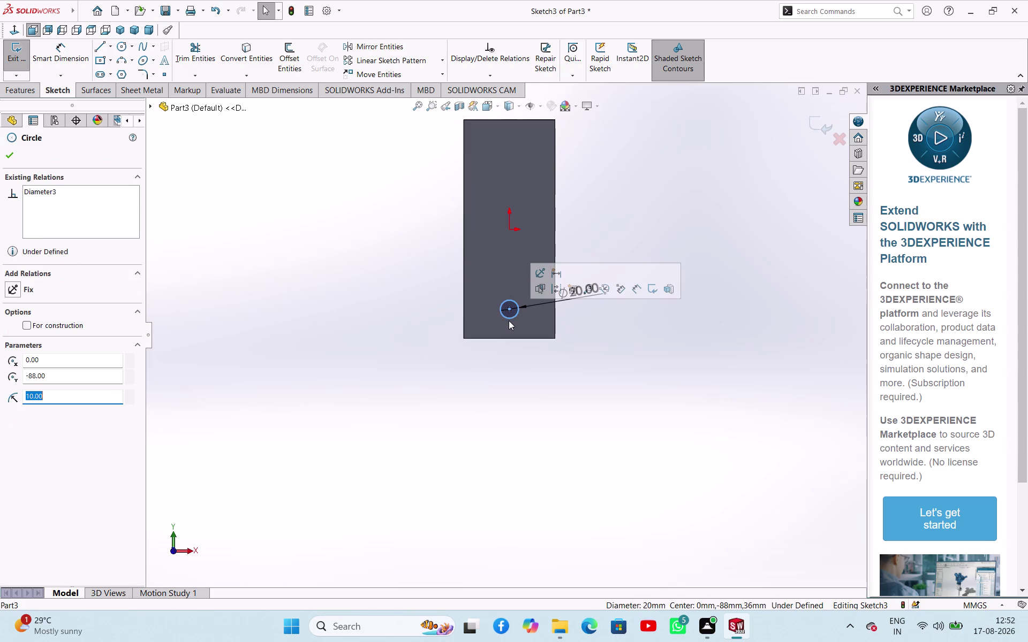
key(Return)
key(Return)
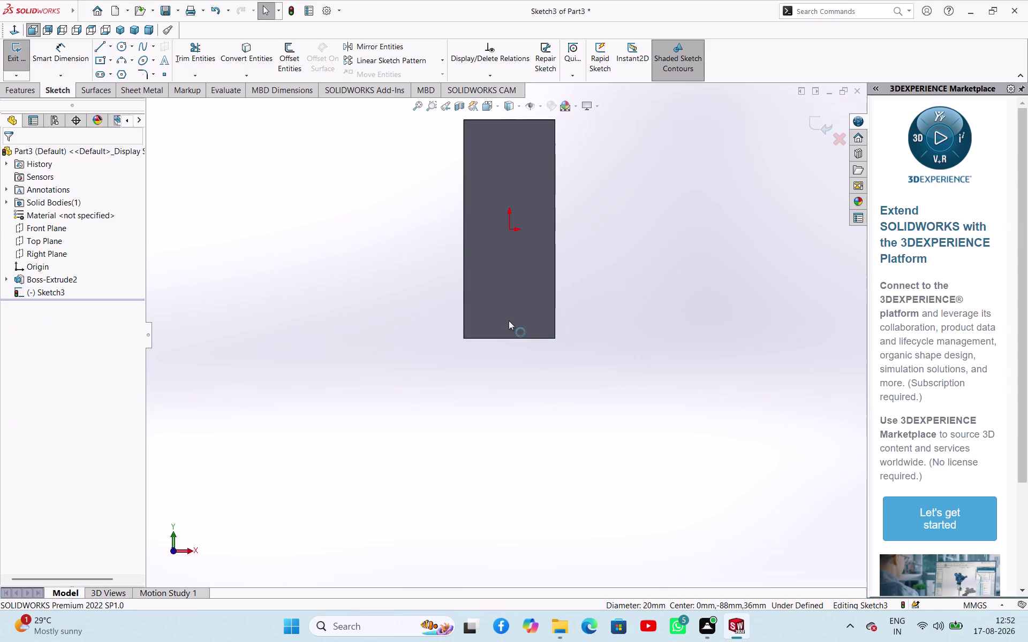
drag(351, 240, 340, 224)
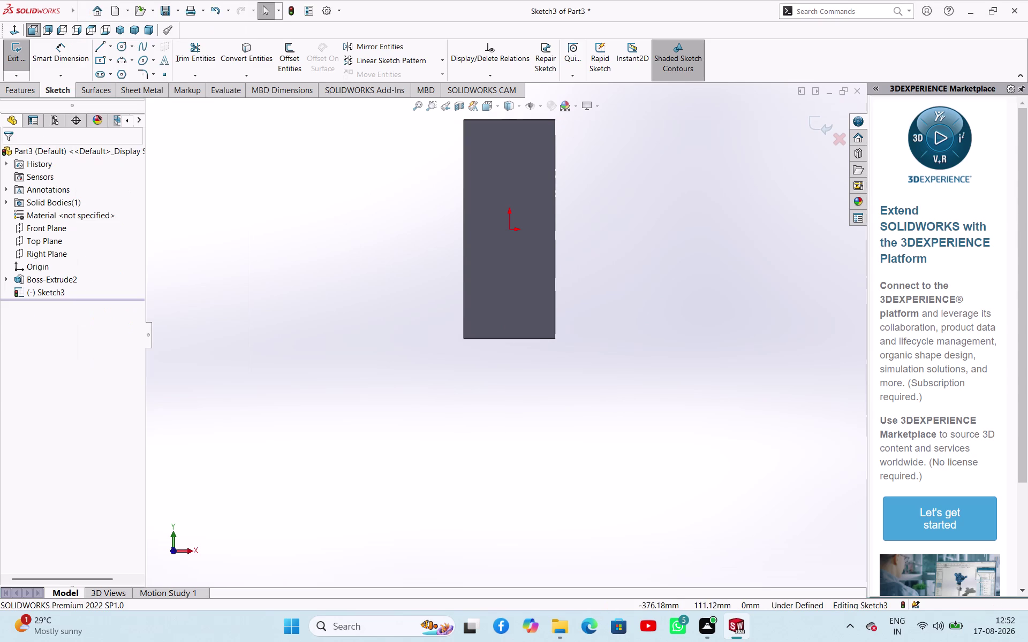
click(121, 48)
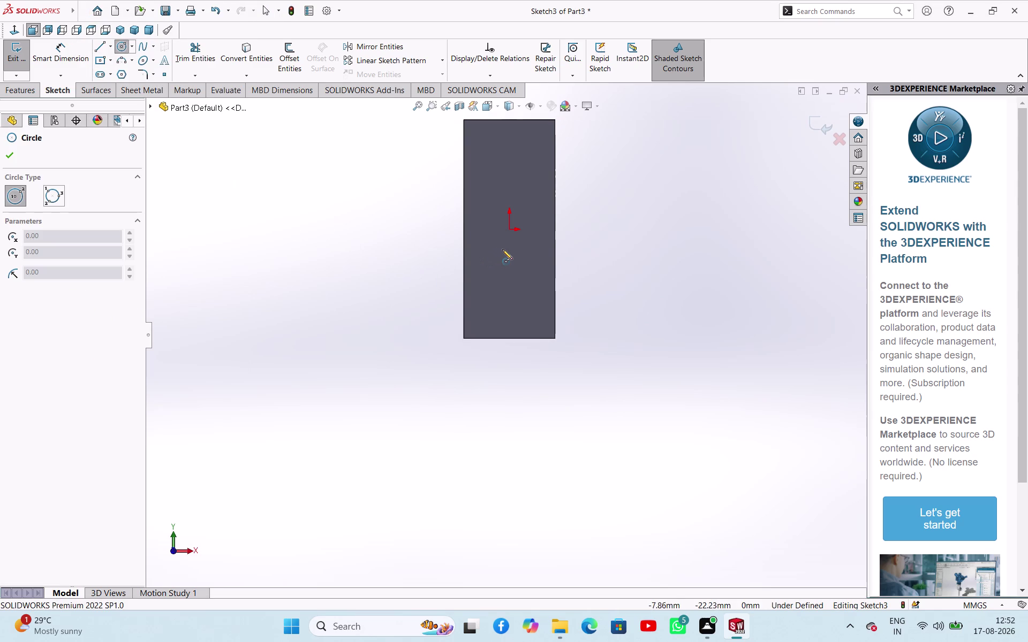
Draw two new circles on the block face, one above the other.
click(506, 250)
click(515, 257)
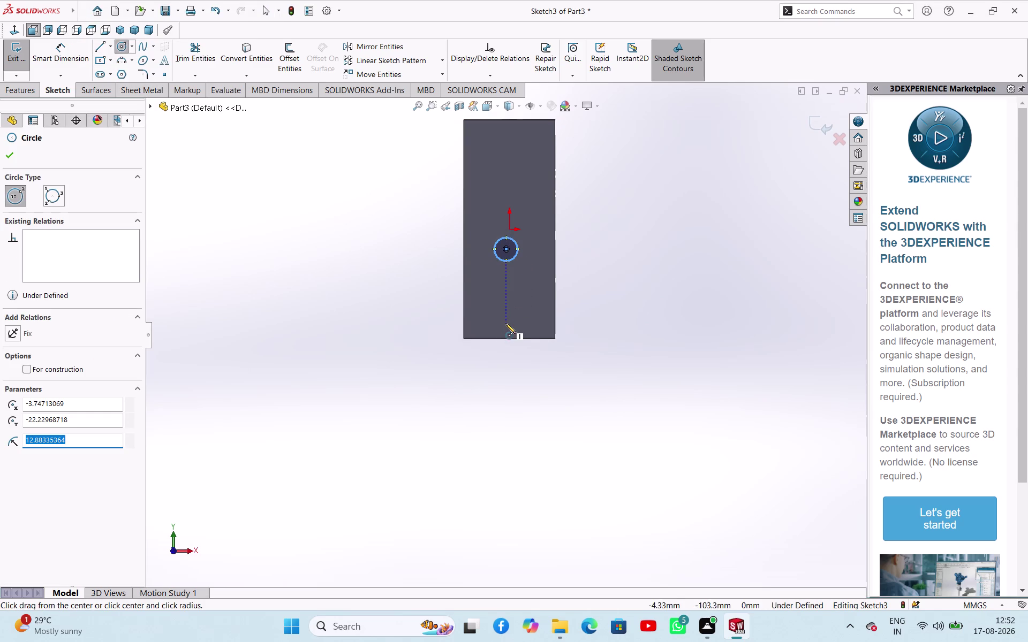
click(506, 322)
click(512, 326)
right_click(404, 297)
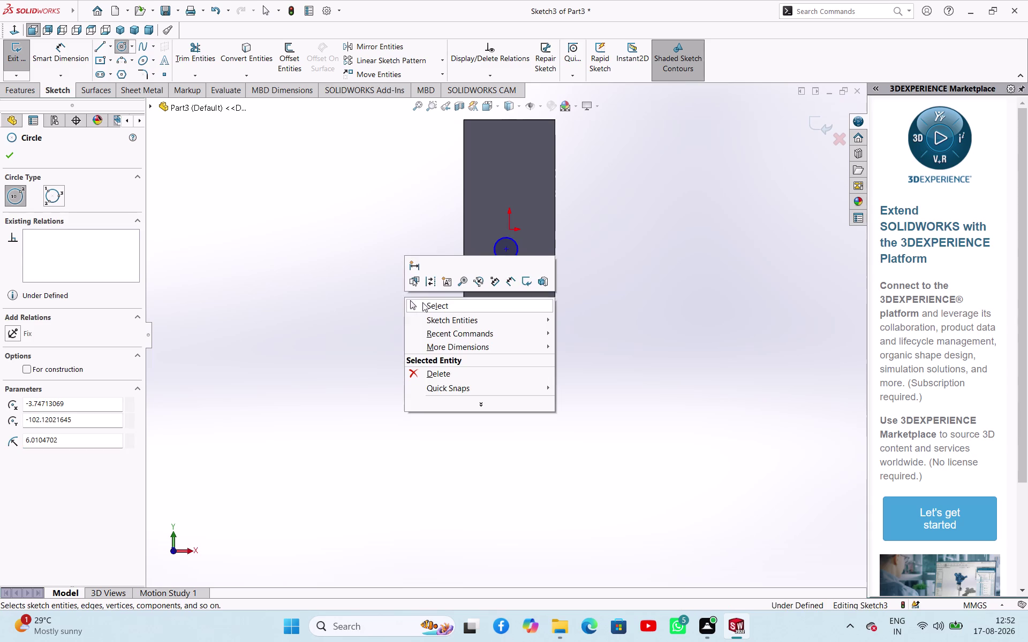
click(425, 305)
right_drag(401, 315, 421, 222)
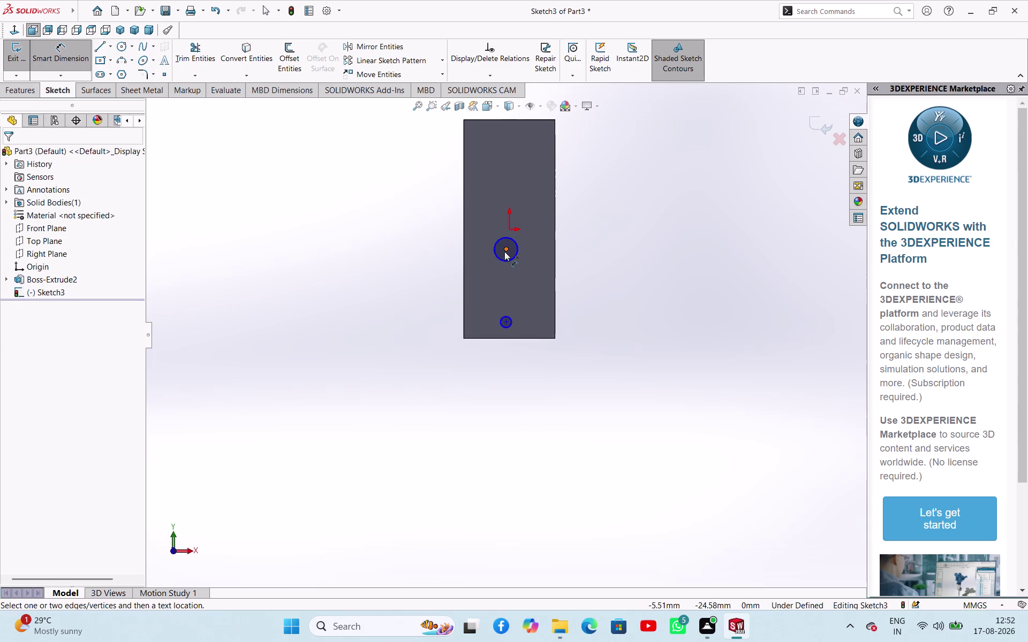
Space the circle centres 88 mm apart and the lower one 35 mm above the bottom edge.
click(506, 249)
click(505, 321)
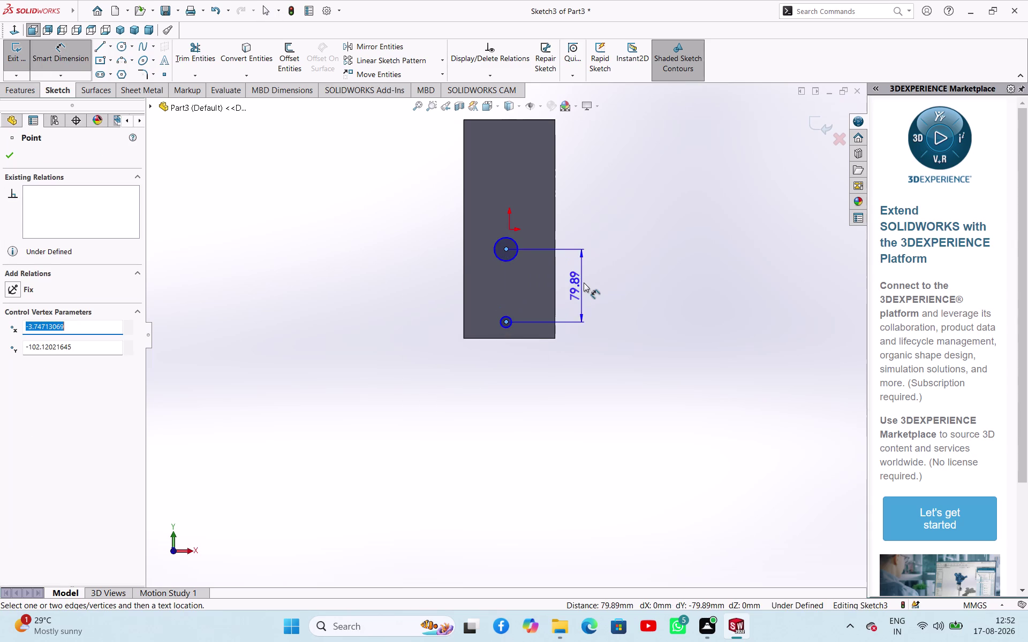
click(586, 279)
text(88)
key(Return)
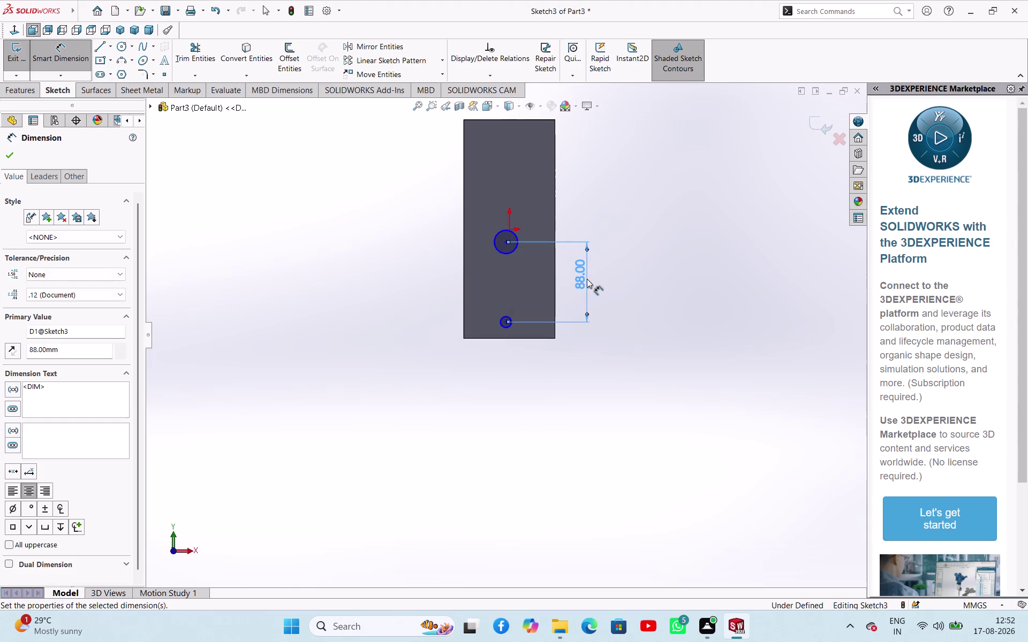
click(506, 323)
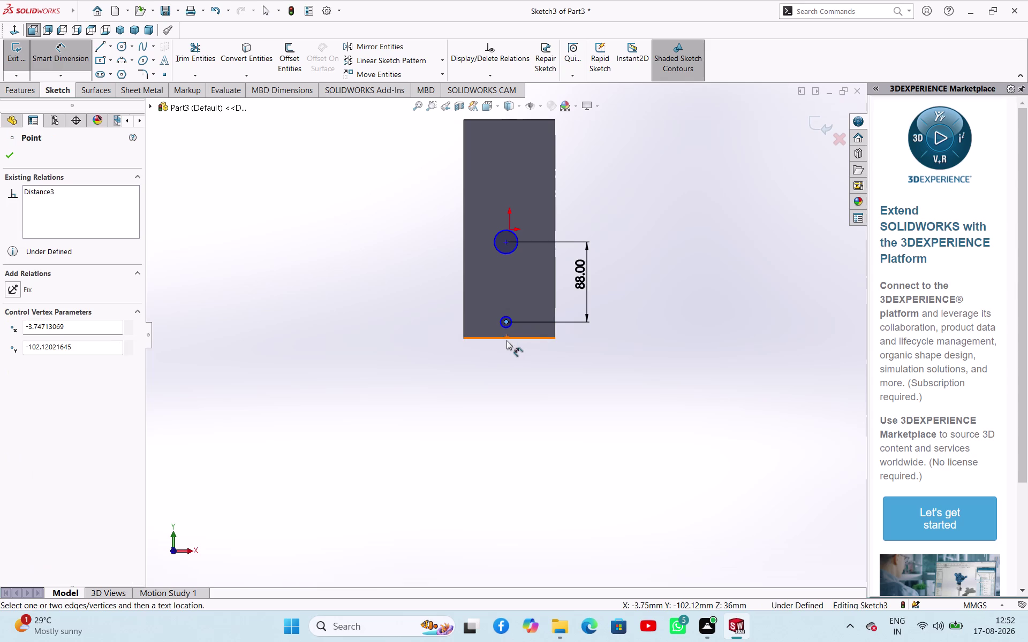
click(507, 340)
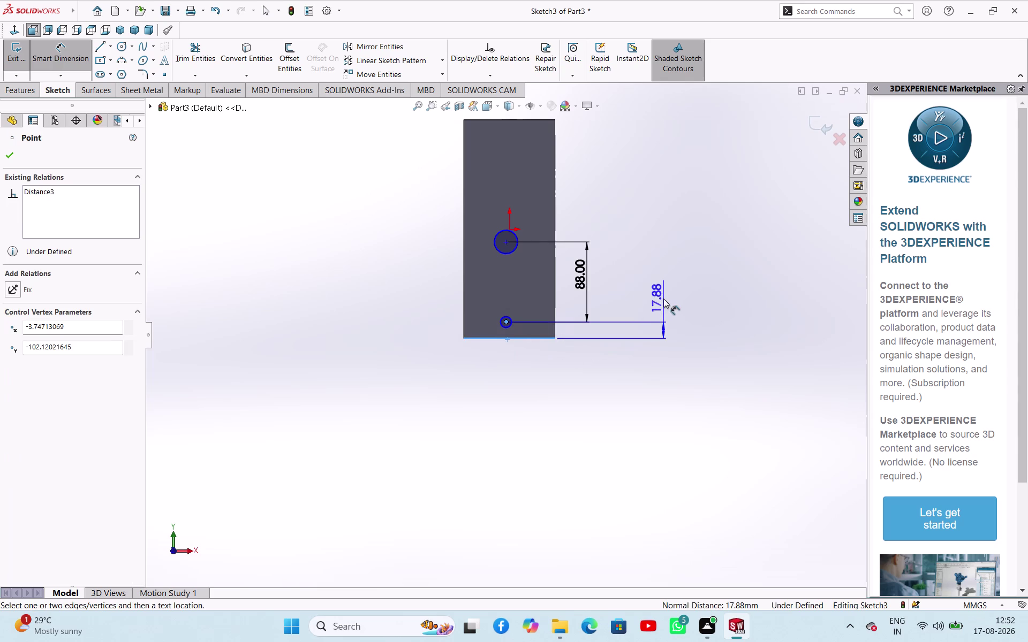
click(663, 299)
text(35)
key(Return)
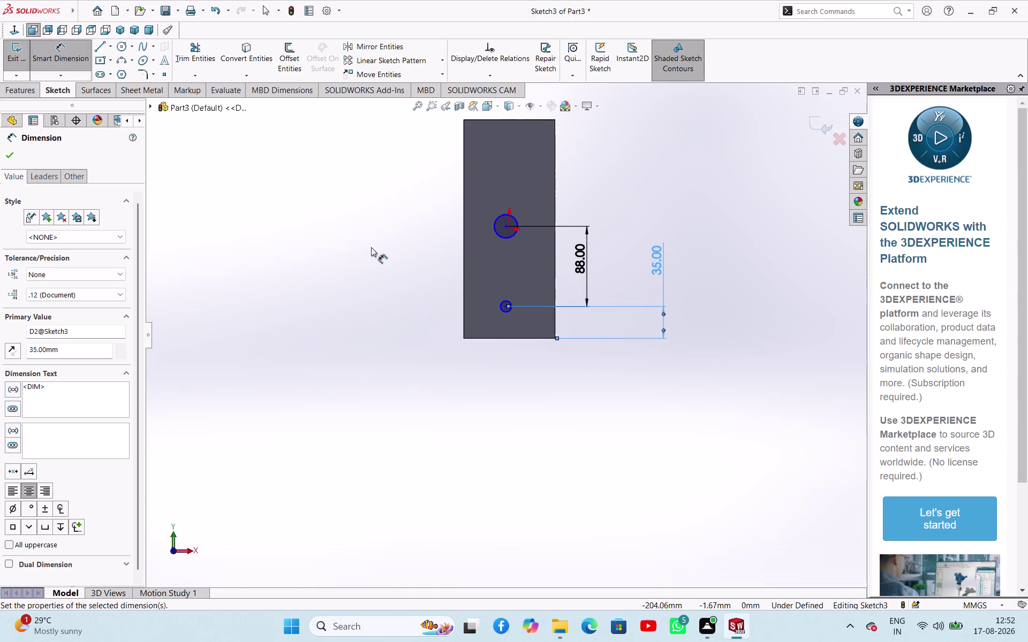
Dimension the upper circle Ø16 and the lower circle Ø20.
click(502, 237)
click(399, 256)
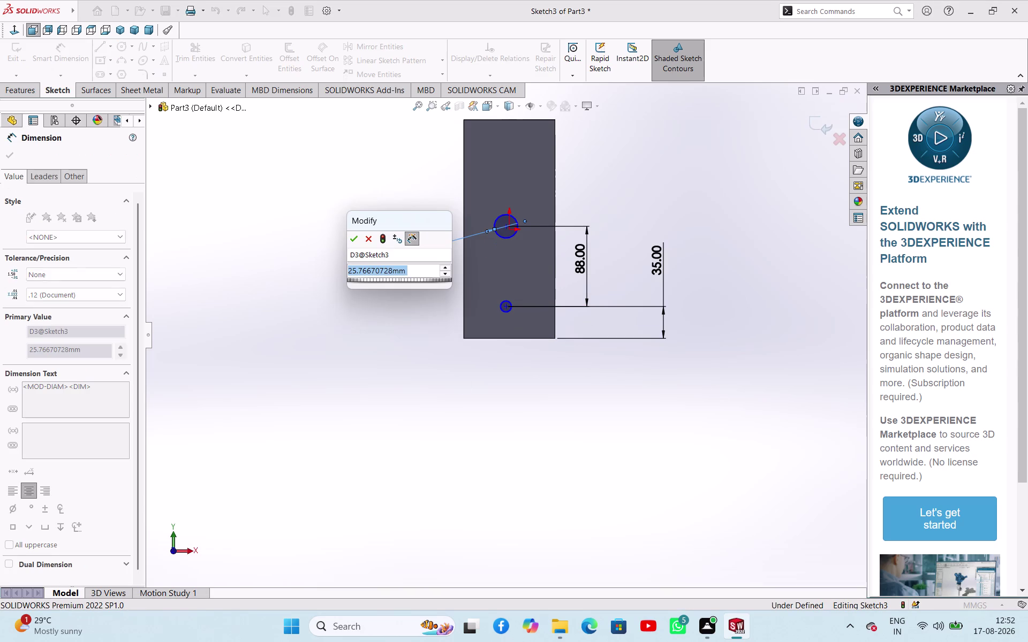
text(16)
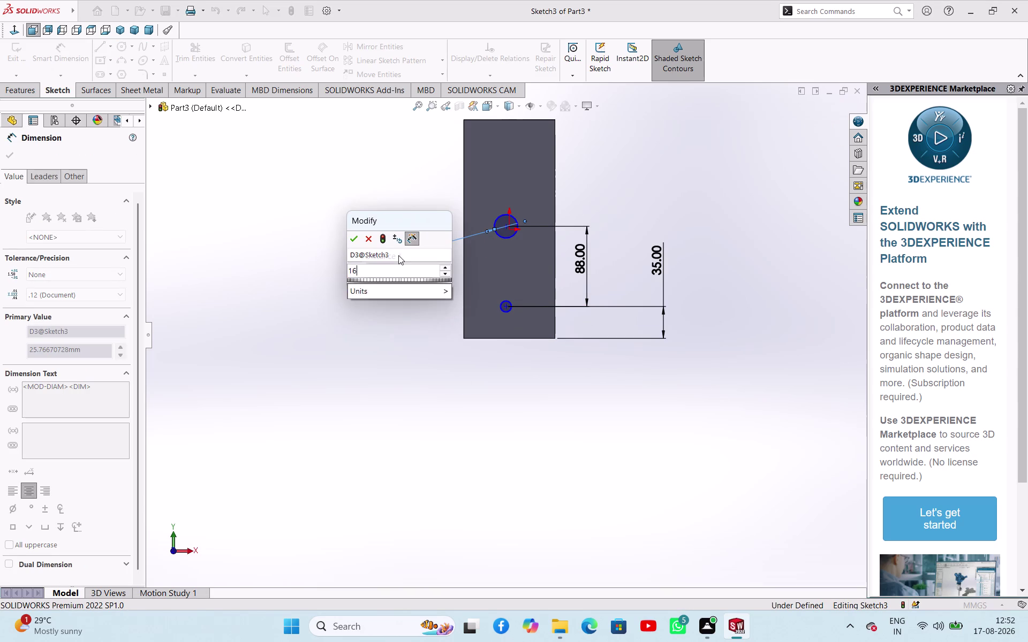
key(Return)
click(508, 312)
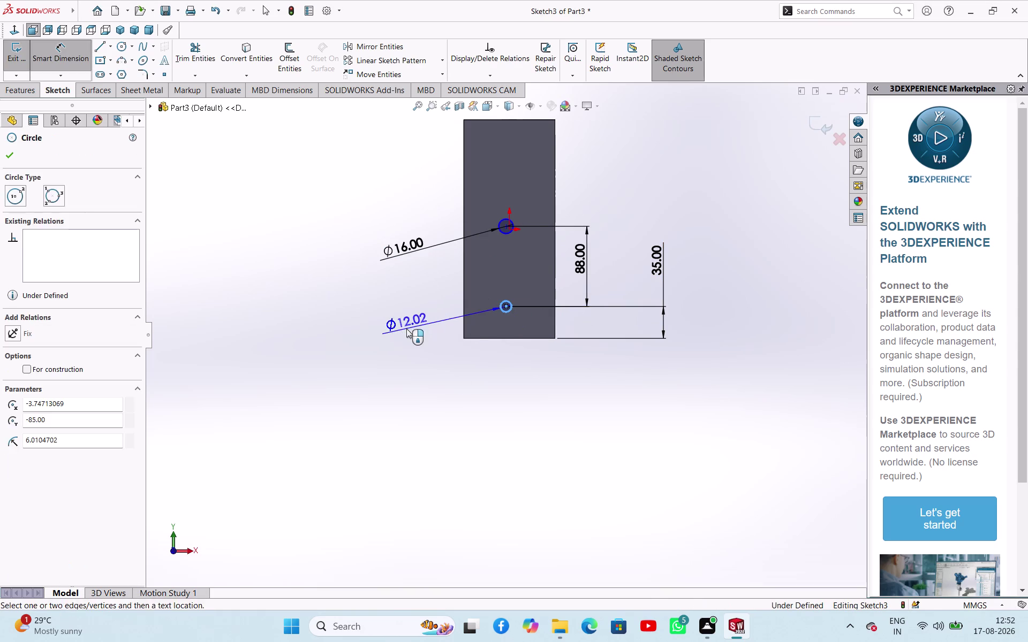
click(407, 329)
text(20)
key(Return)
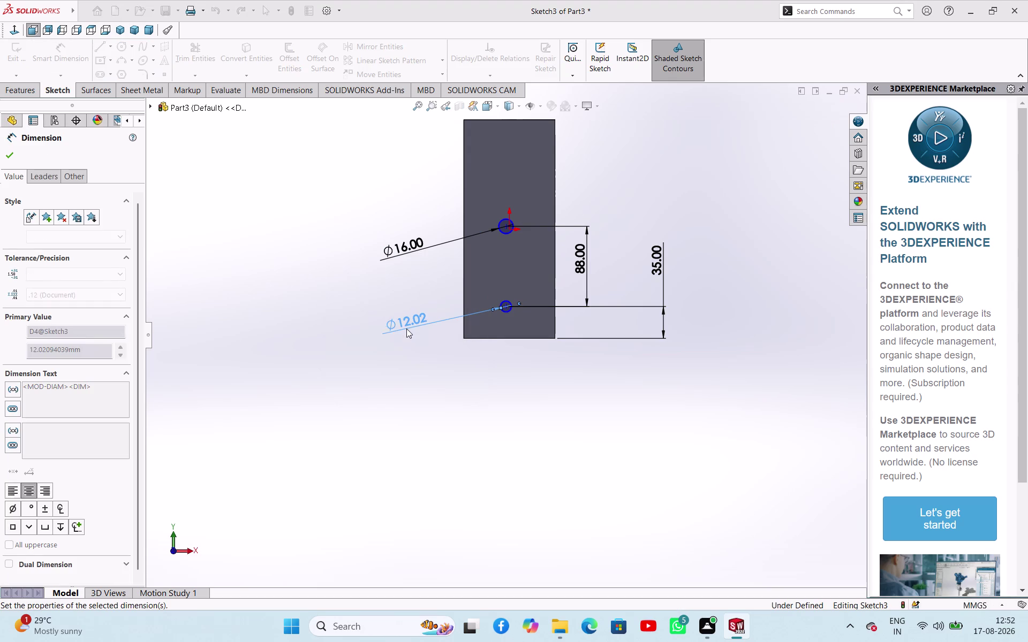
click(15, 162)
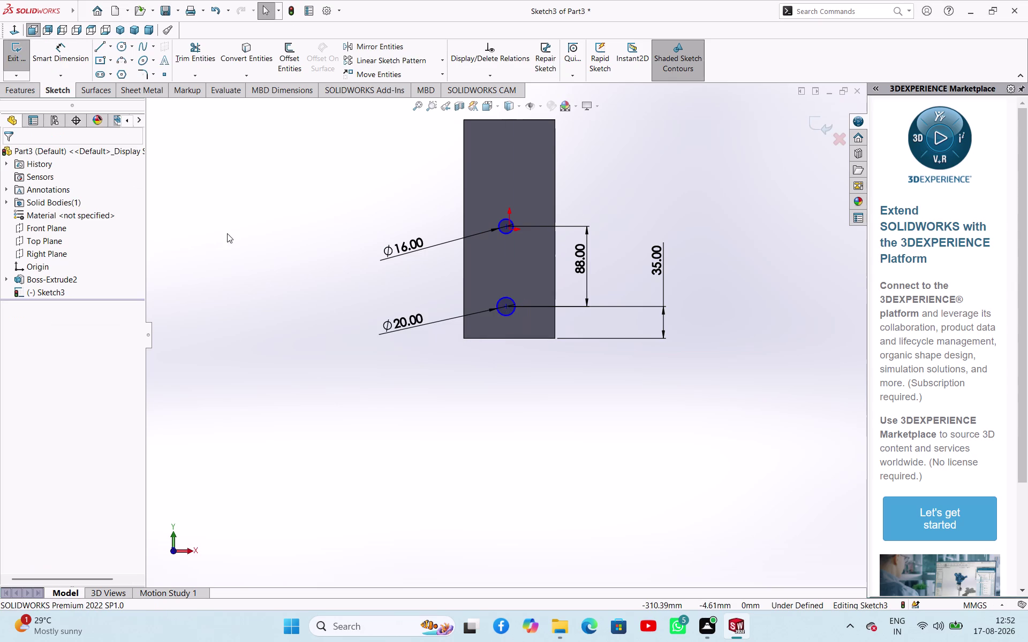
Place a 50 mm horizontal dimension from the lower Ø20 circle's centre to its reference.
click(227, 233)
right_drag(327, 421, 343, 255)
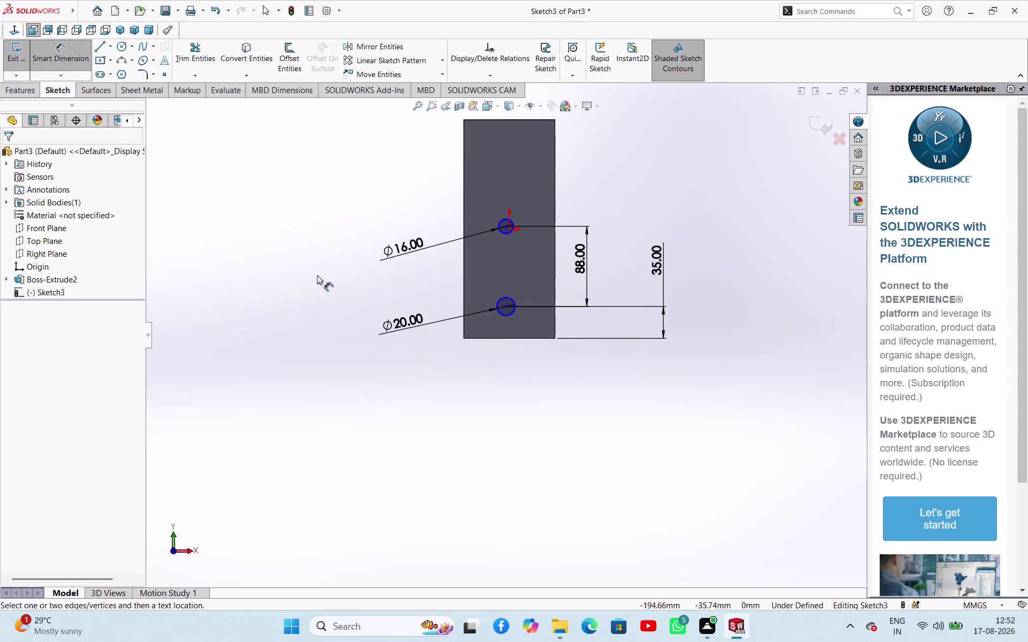
right_drag(287, 312, 335, 288)
right_drag(288, 305, 339, 331)
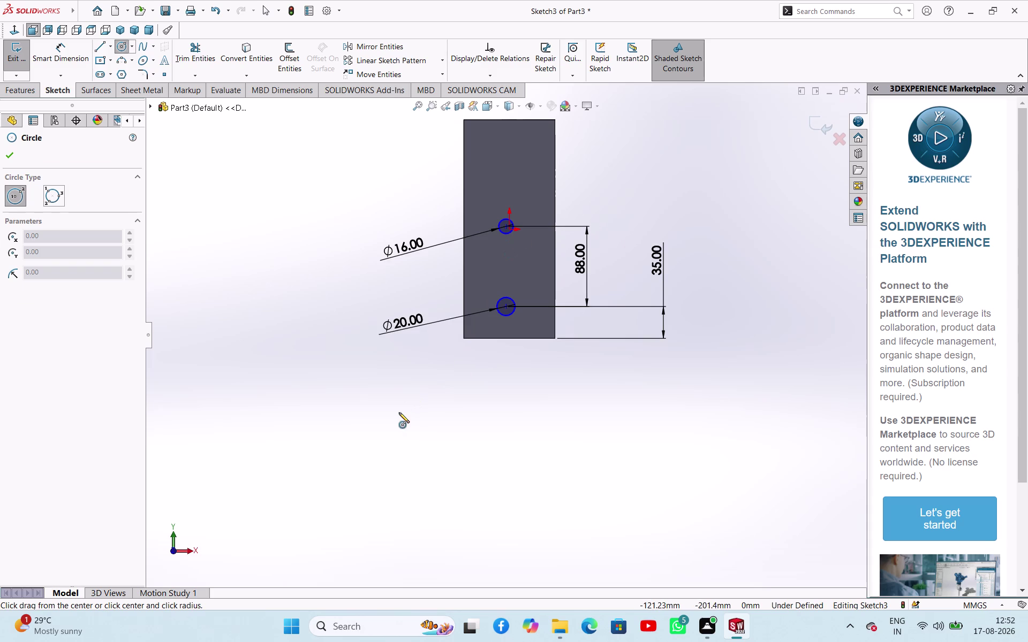
right_drag(269, 426, 294, 327)
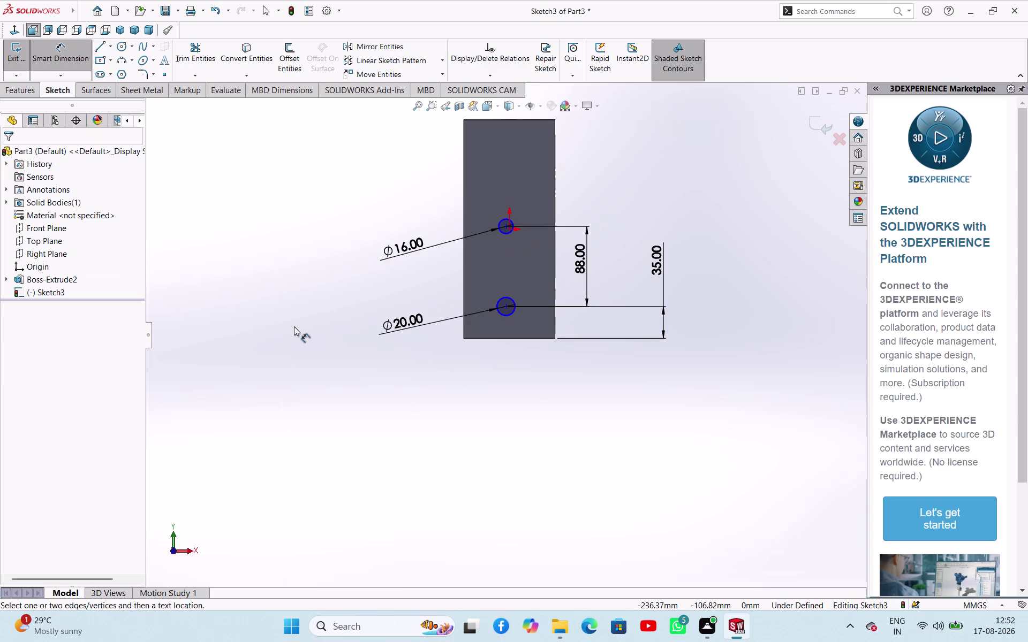
click(508, 309)
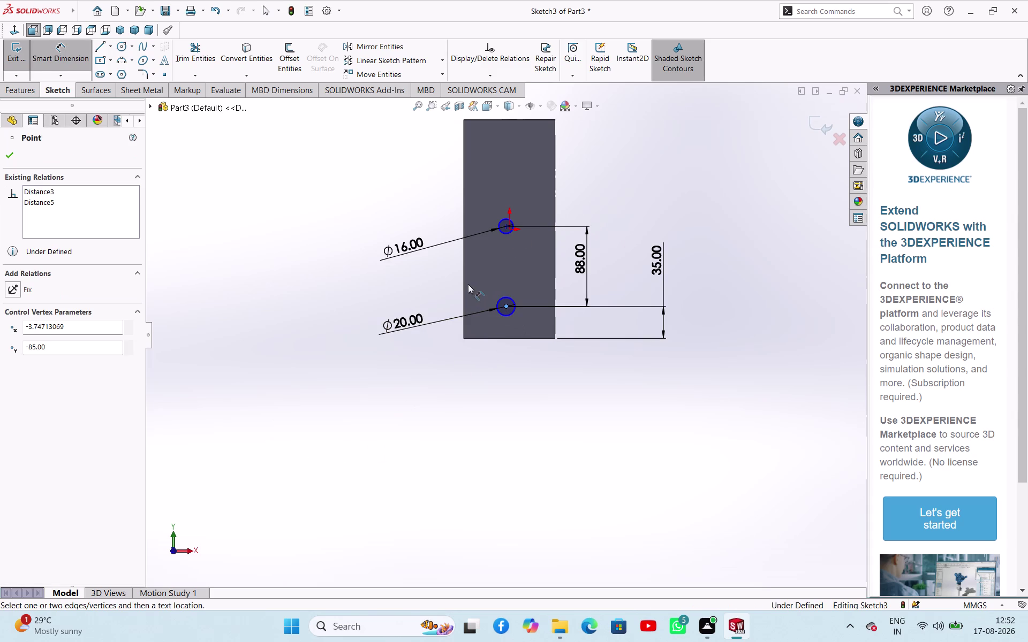
click(464, 283)
click(379, 295)
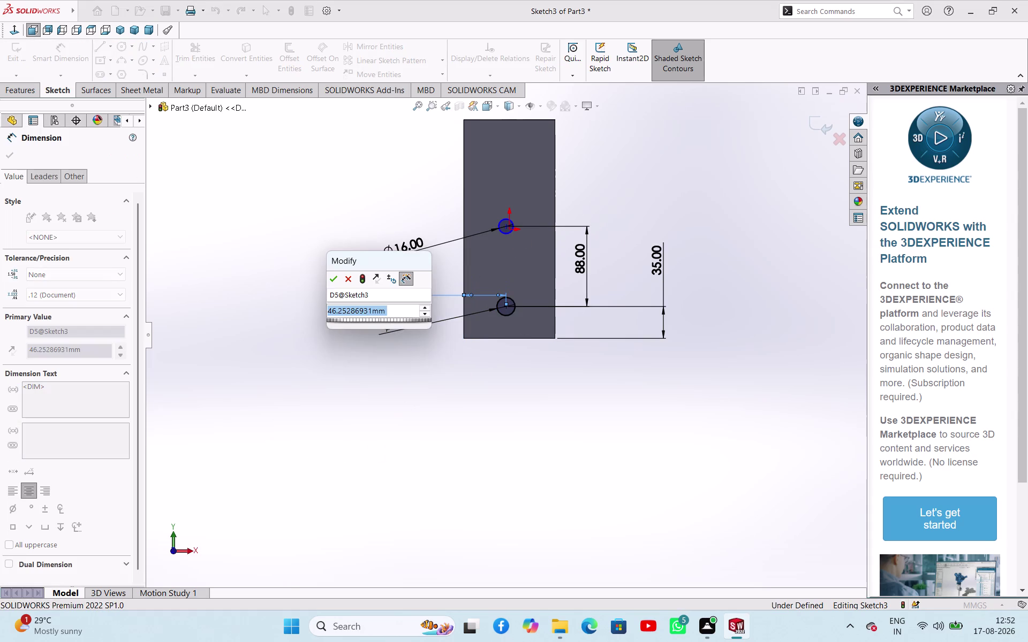
text(50)
key(Return)
Stop dimensioning and clear the current selection.
right_click(272, 258)
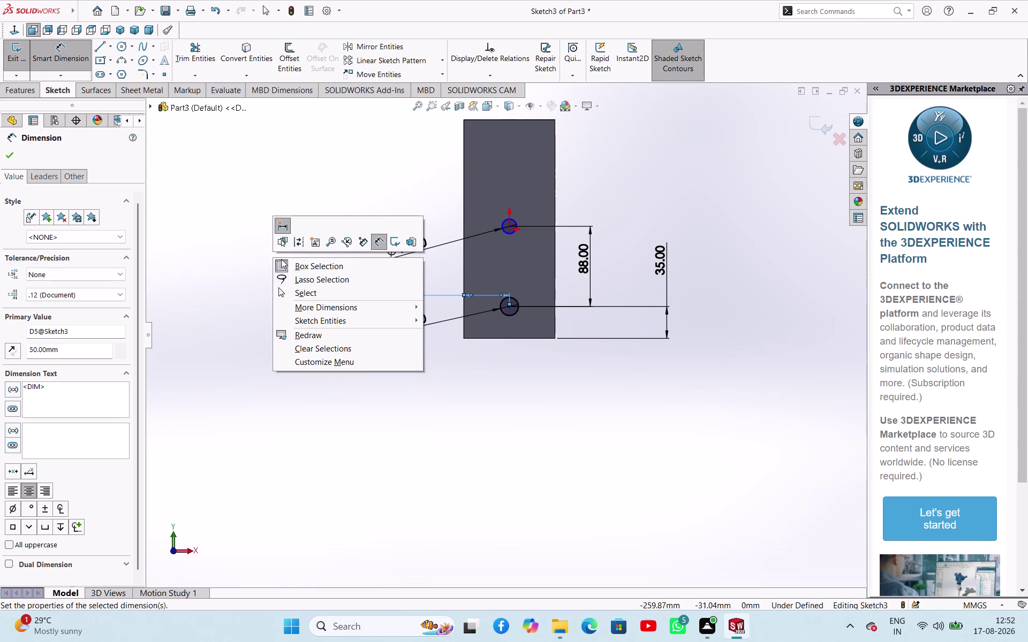
click(293, 290)
click(254, 295)
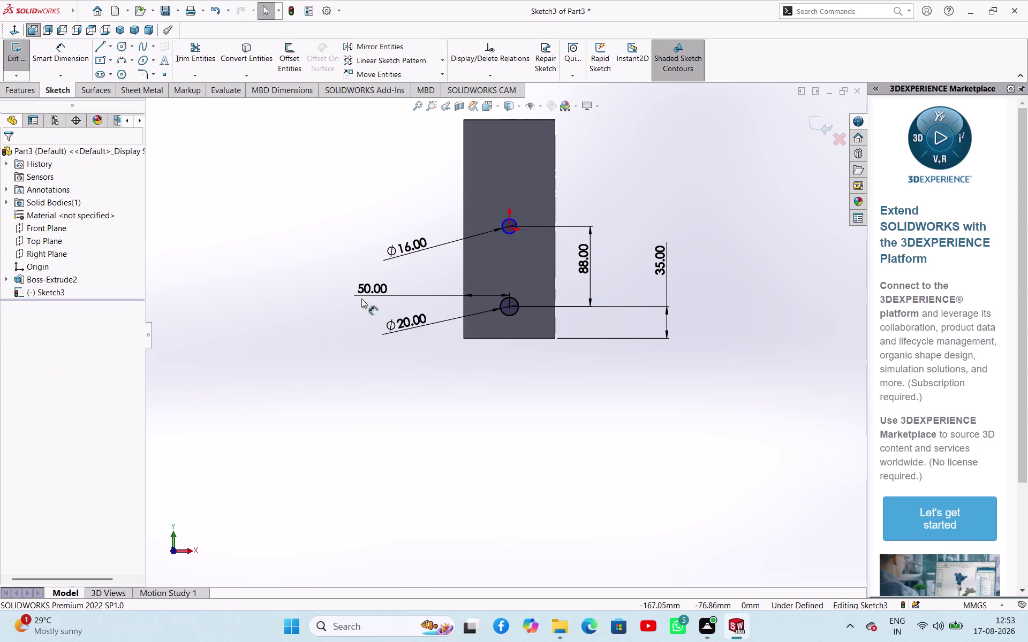
scroll(down, 3)
scroll(up, 3)
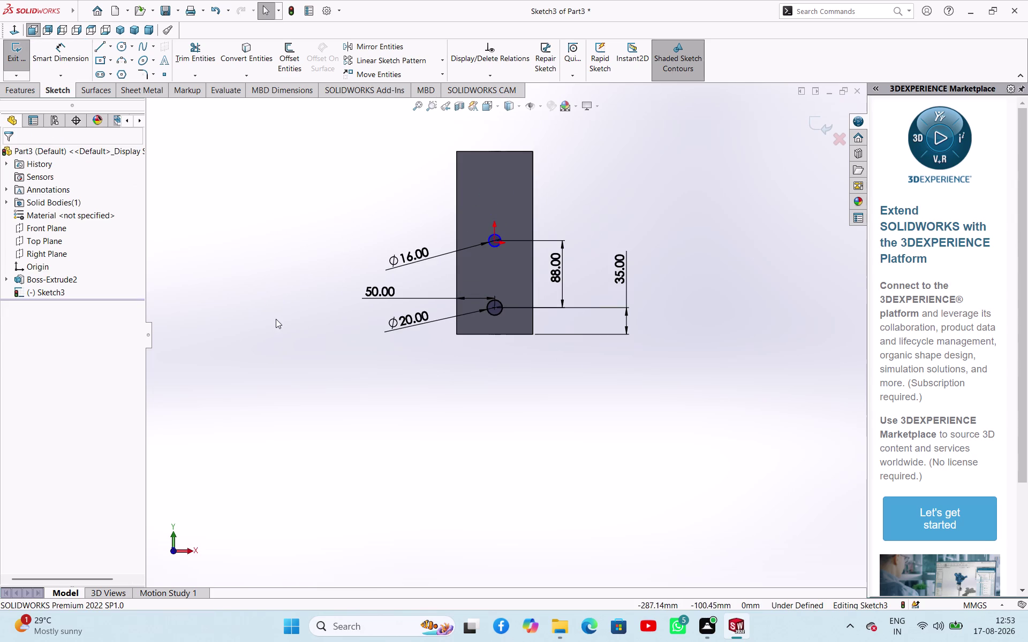
right_drag(270, 222, 329, 243)
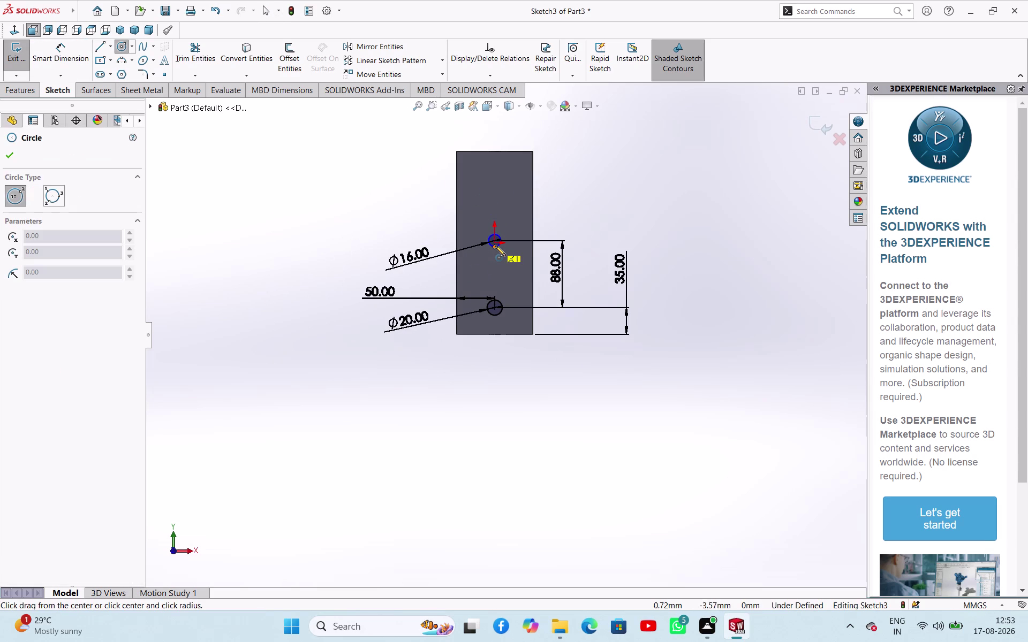
Draw a large circle centred on the upper Ø16 circle and dimension it Ø246.
click(495, 242)
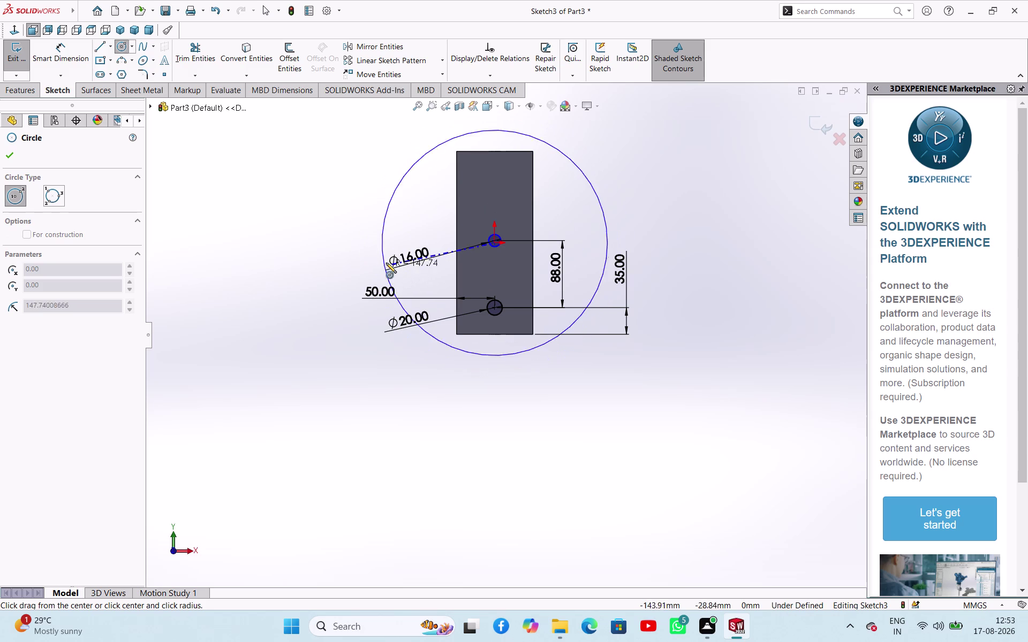
click(404, 219)
right_drag(277, 217, 298, 165)
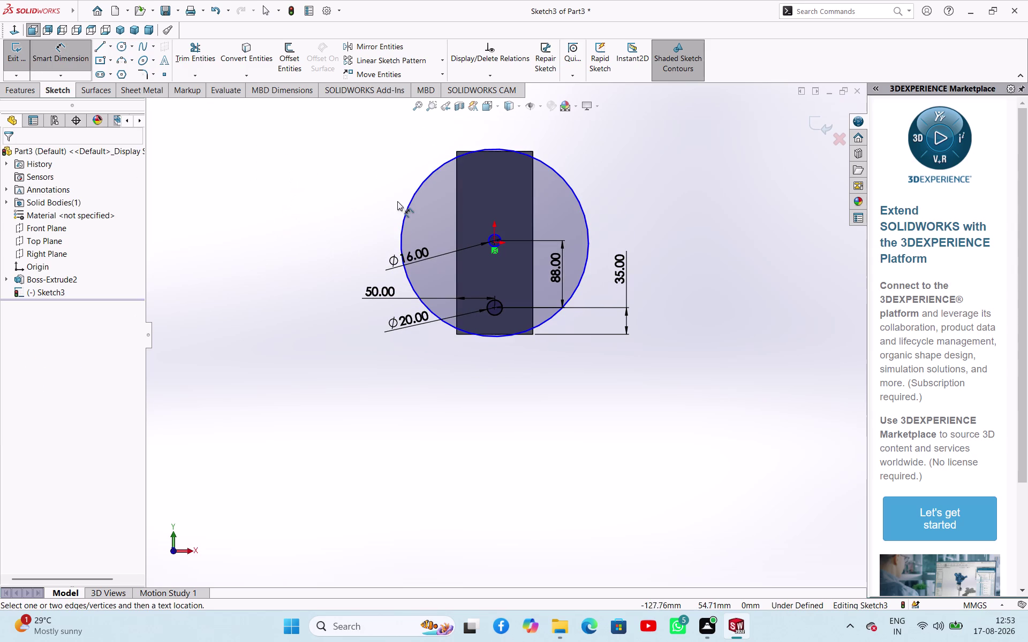
click(406, 214)
click(320, 213)
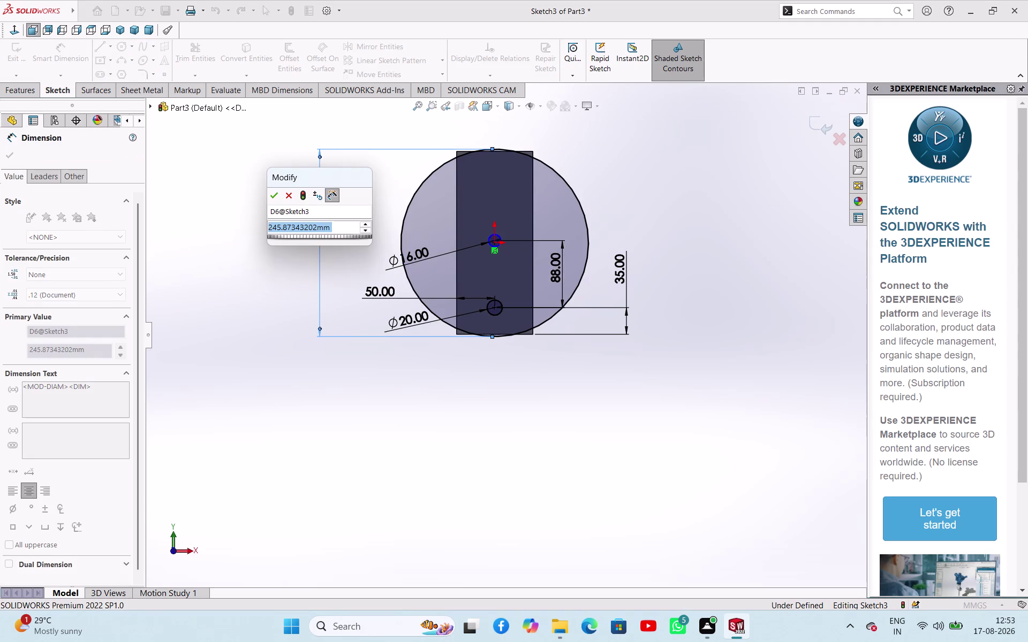
text(246)
key(Return)
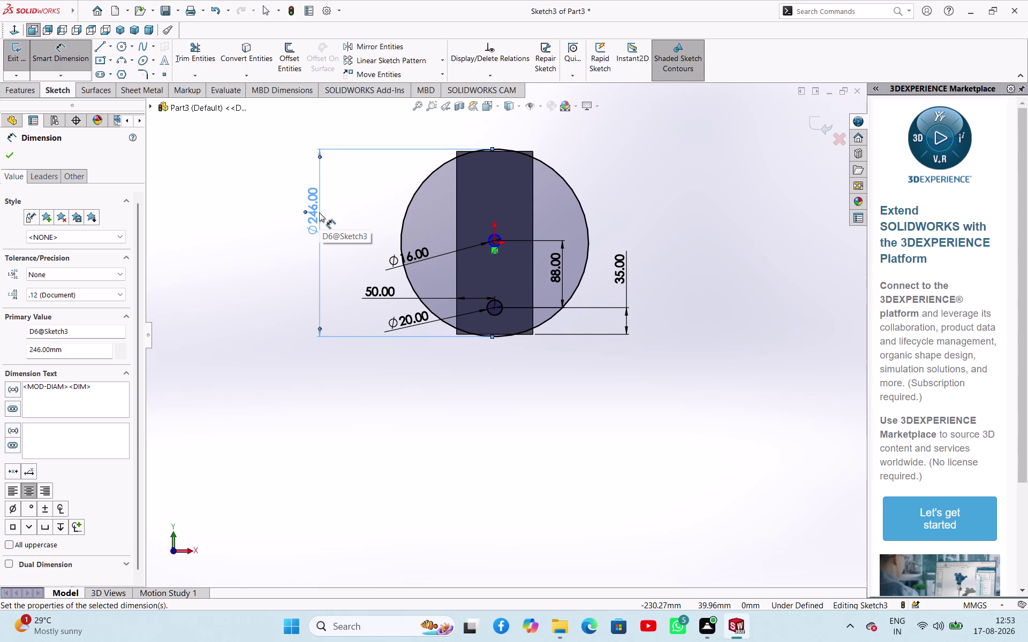
click(7, 158)
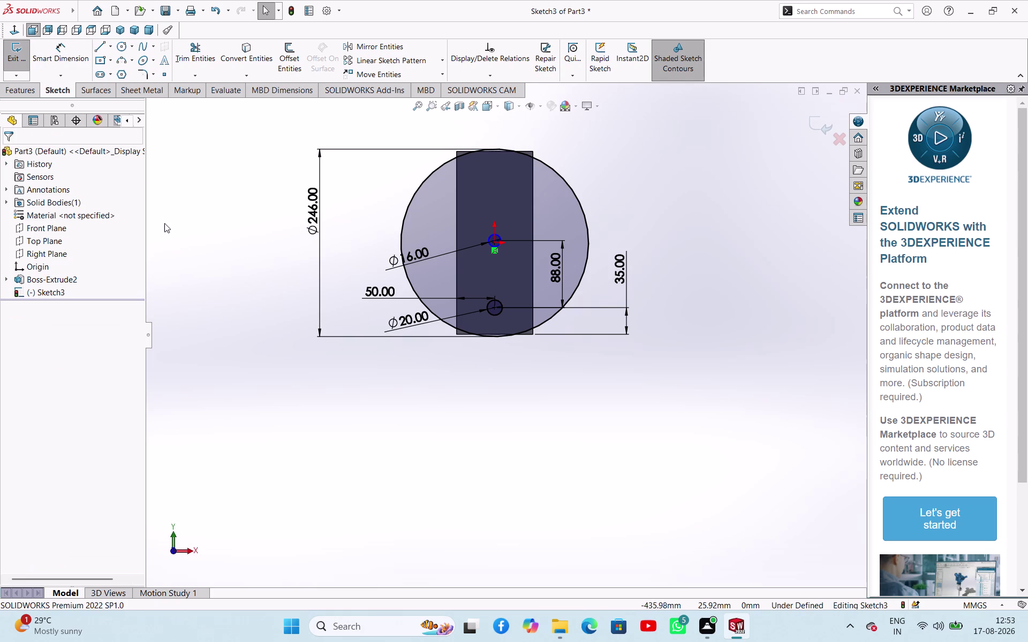
click(164, 223)
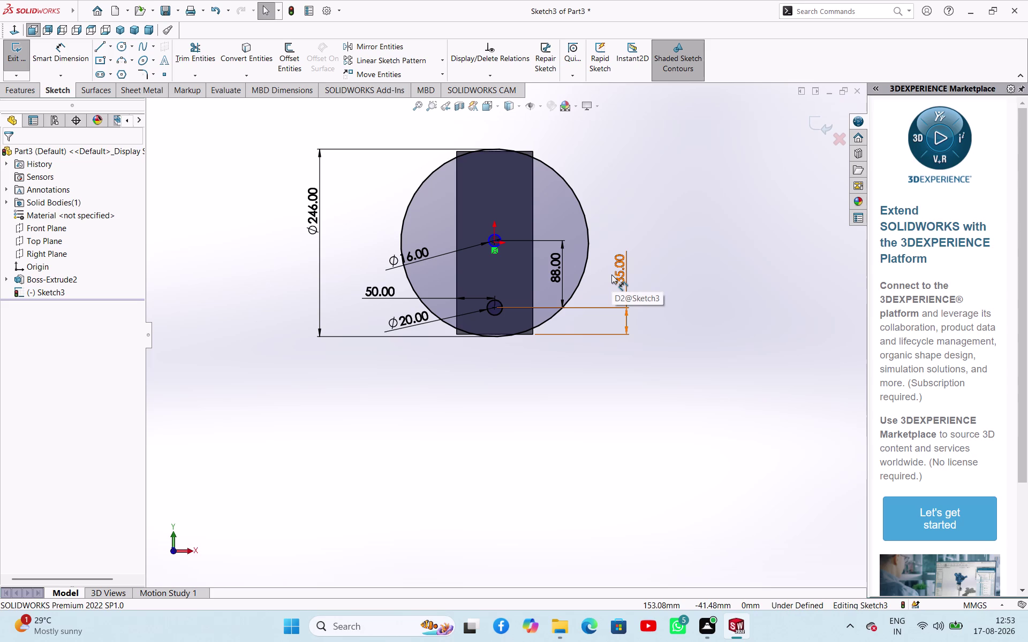
click(194, 278)
click(67, 278)
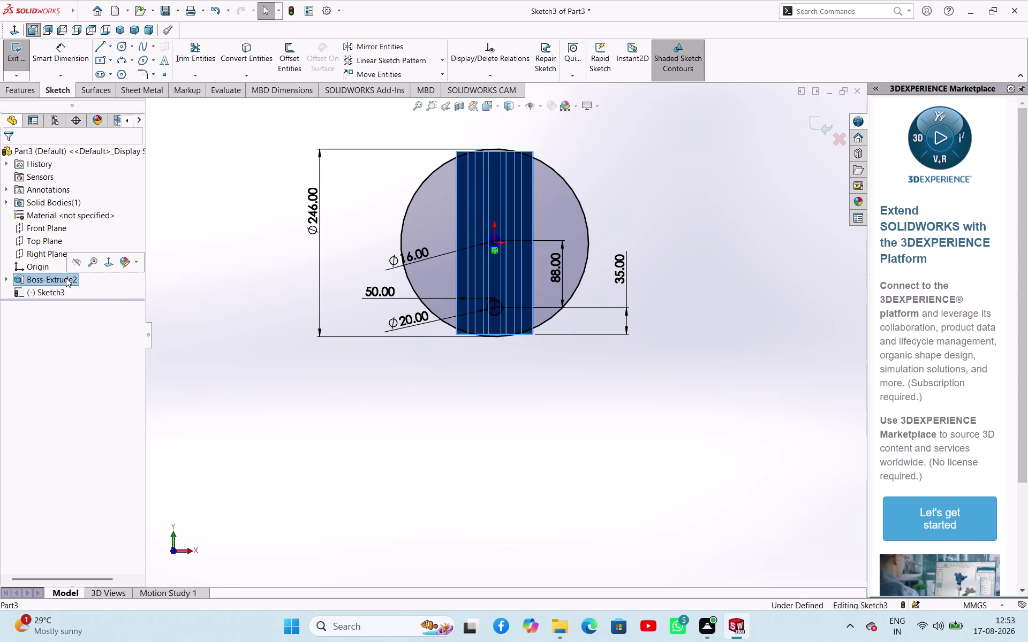
click(154, 283)
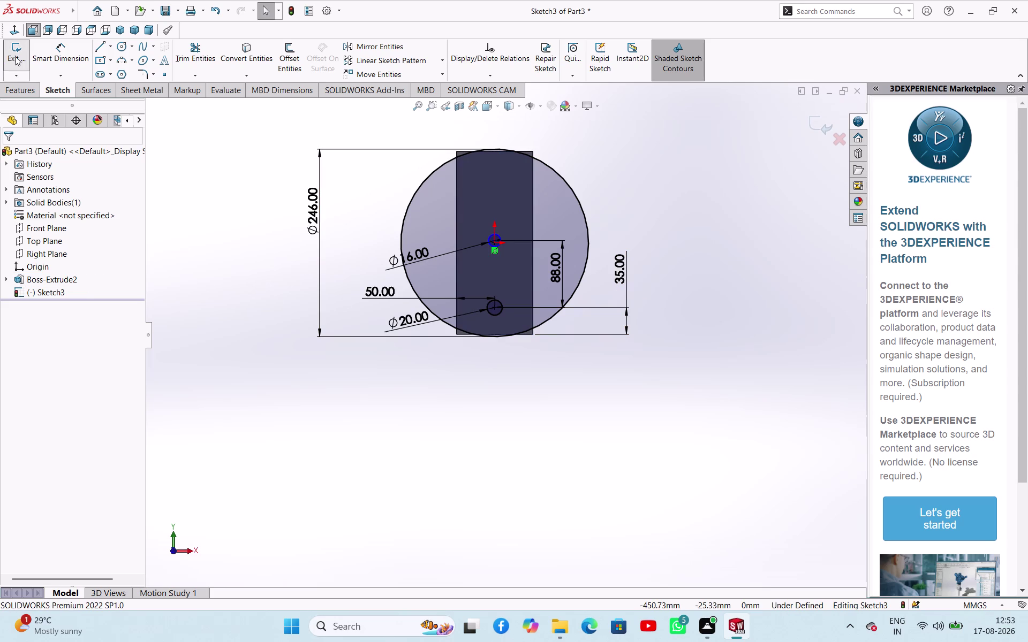
click(15, 56)
click(71, 277)
click(82, 243)
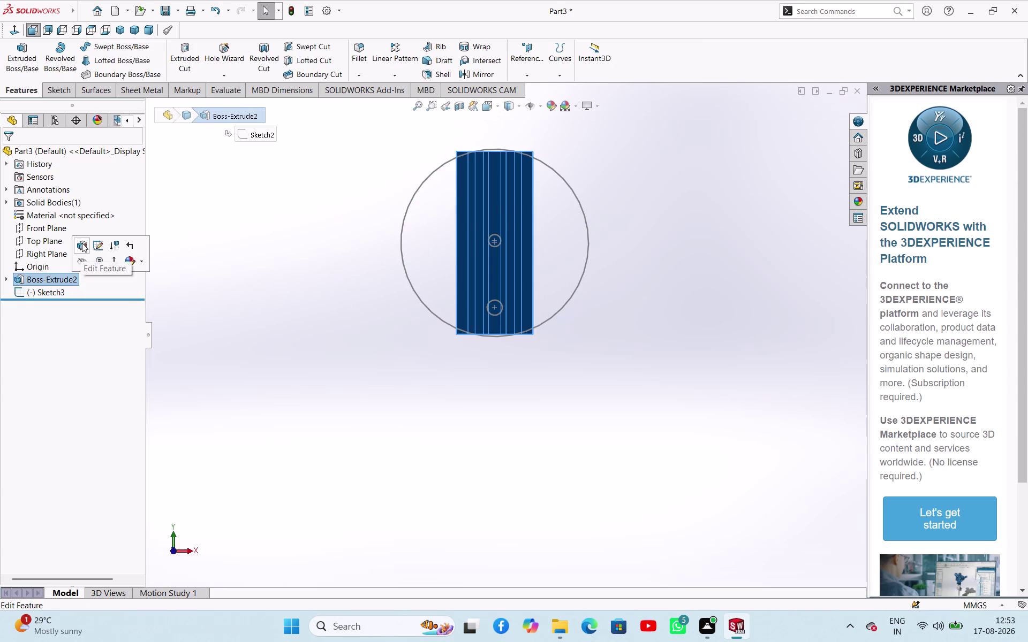
click(12, 153)
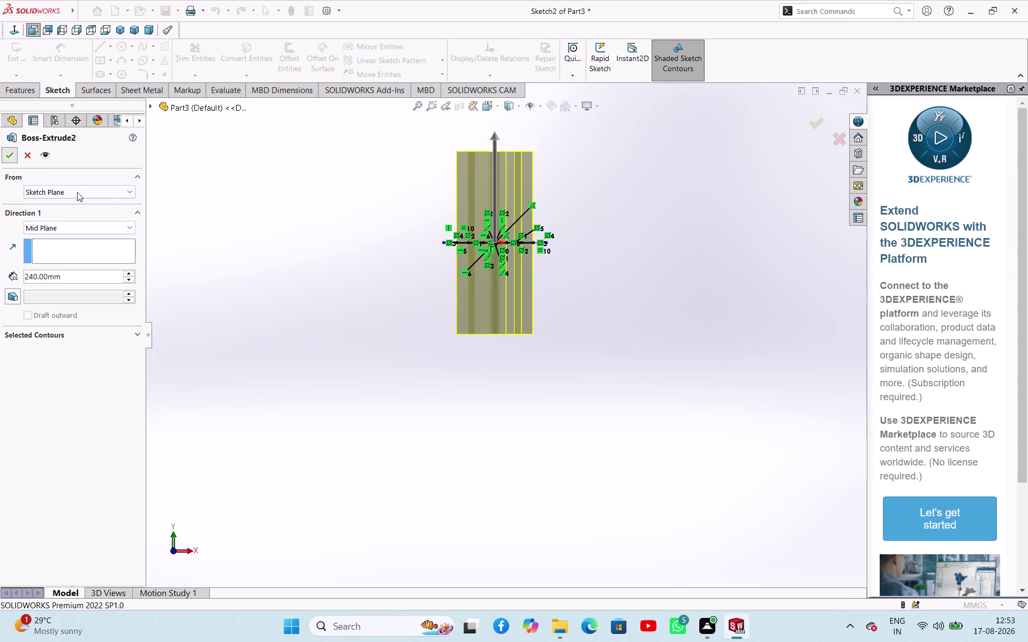
click(245, 219)
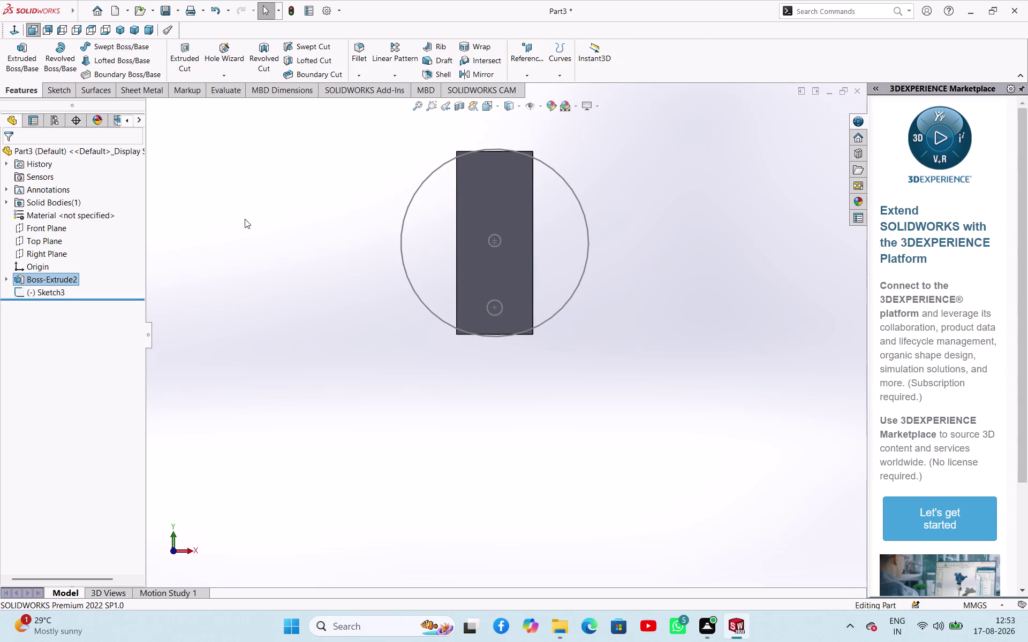
scroll(down, 3)
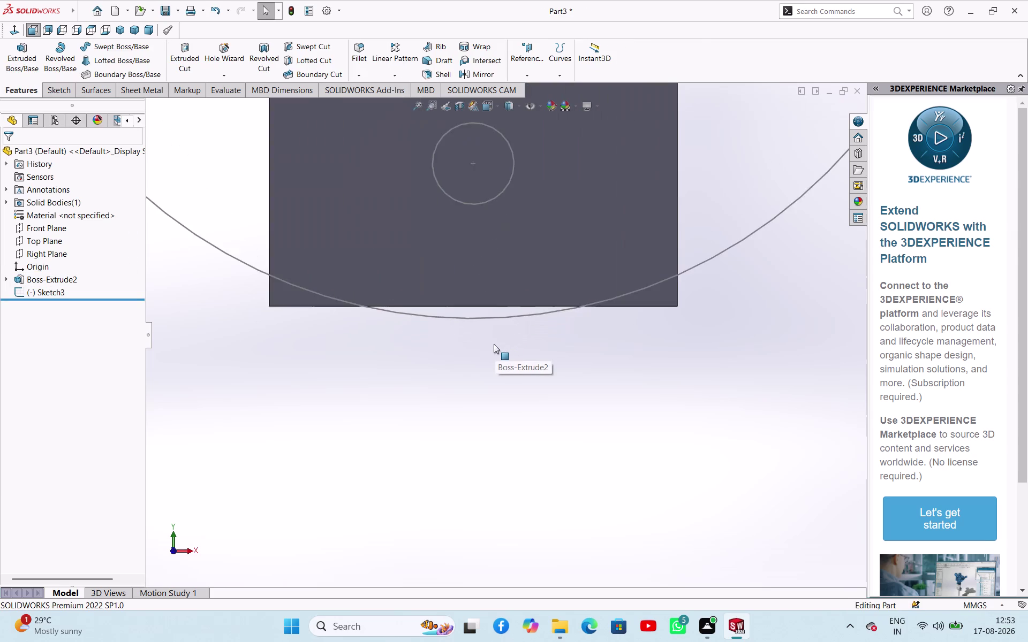
scroll(up, 3)
click(50, 291)
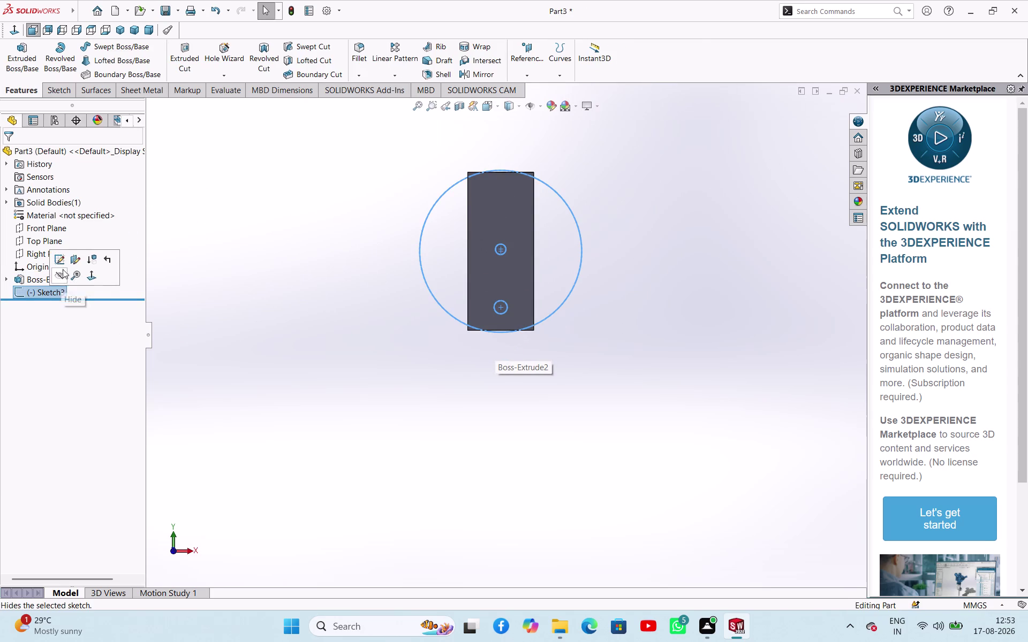
click(63, 264)
click(248, 322)
scroll(up, 3)
scroll(down, 3)
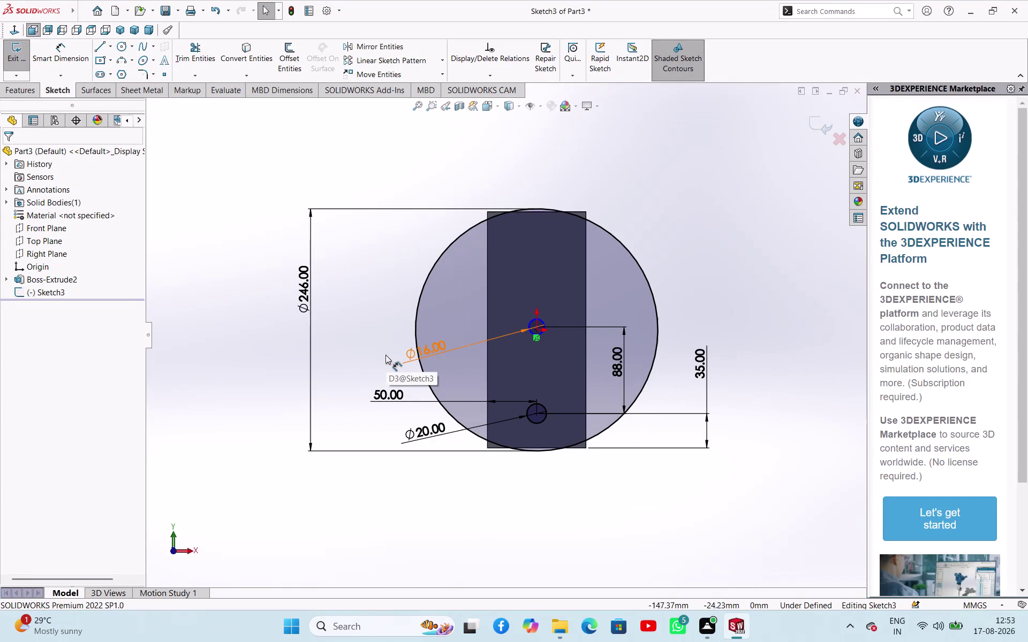